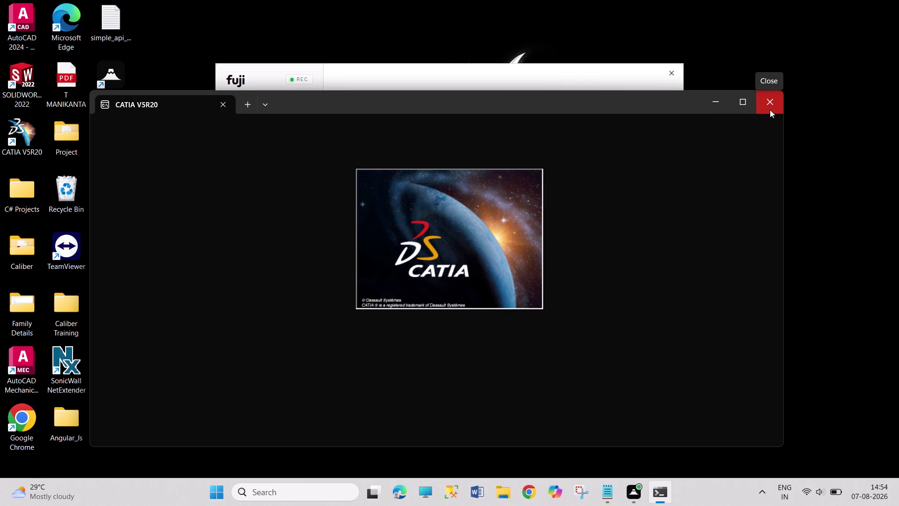
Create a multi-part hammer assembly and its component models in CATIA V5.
Wait for CATIA V5R20 to finish launching and show the empty Product1 document.
drag(823, 189, 898, 276)
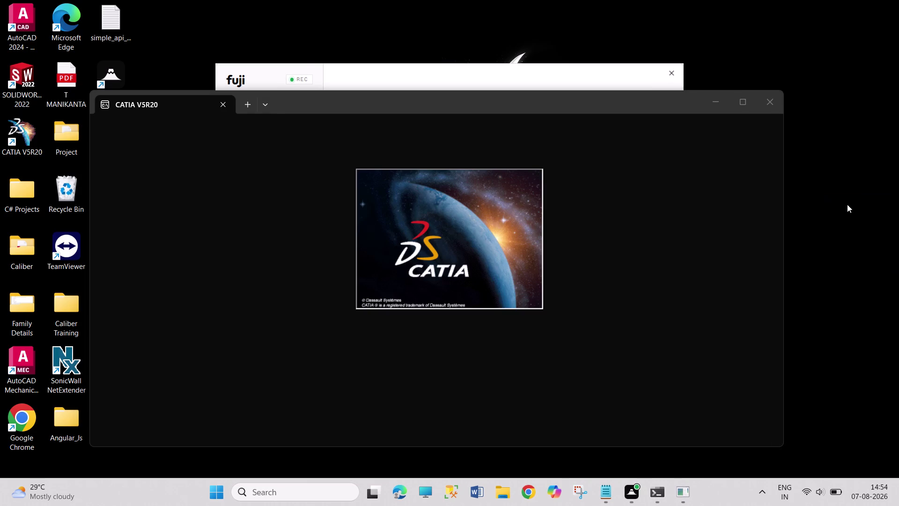
drag(845, 201, 890, 348)
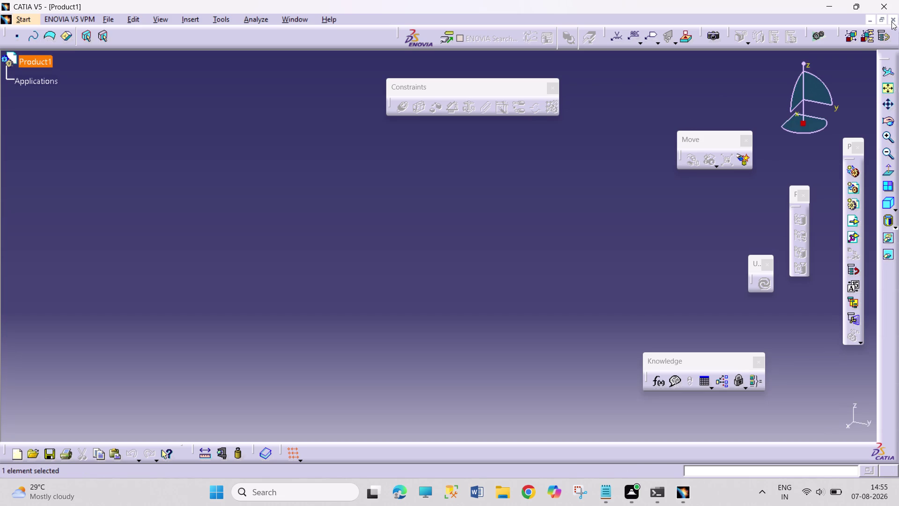
Close the empty Product1 assembly document.
drag(465, 164, 546, 245)
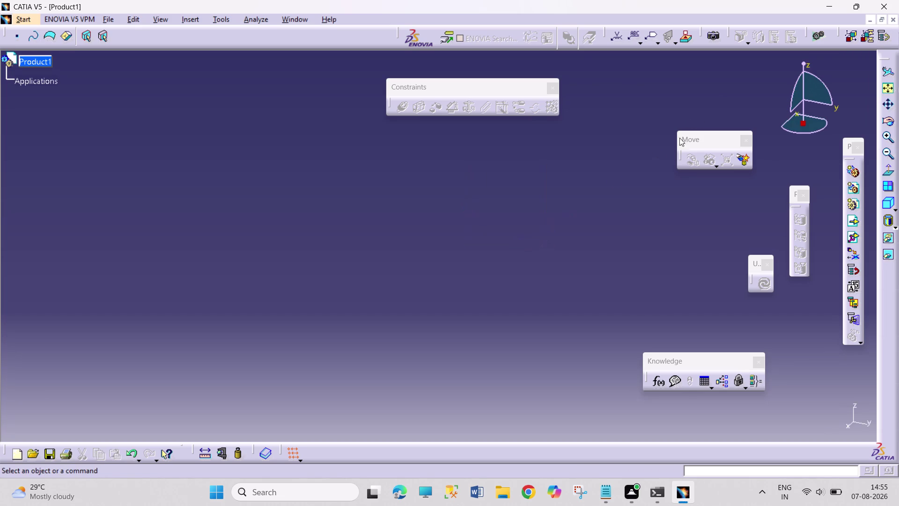
drag(454, 195, 558, 277)
drag(442, 195, 469, 280)
drag(469, 280, 527, 301)
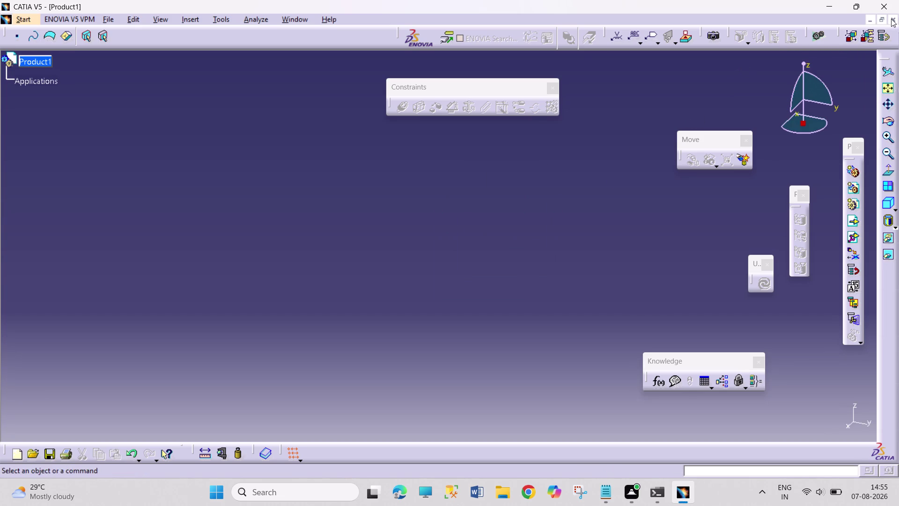
click(891, 19)
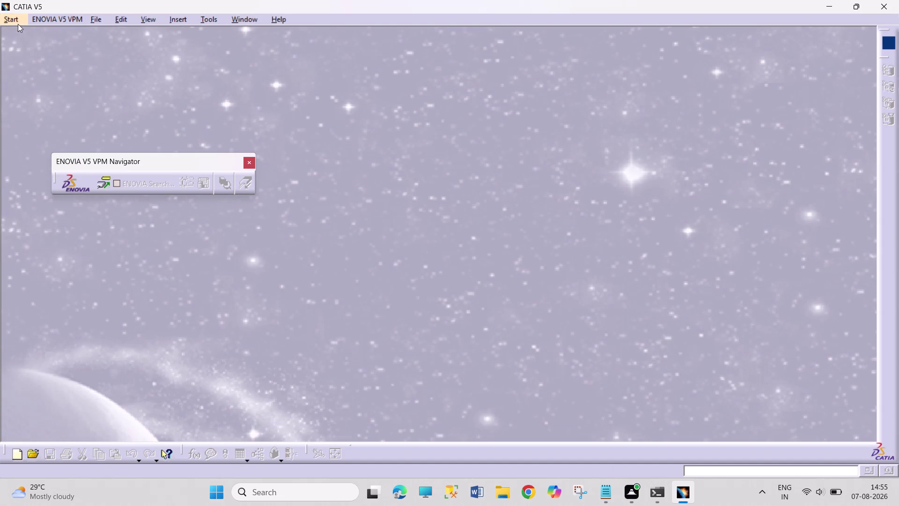
Create a new part, Part1, in the Part Design workbench.
click(22, 21)
click(35, 48)
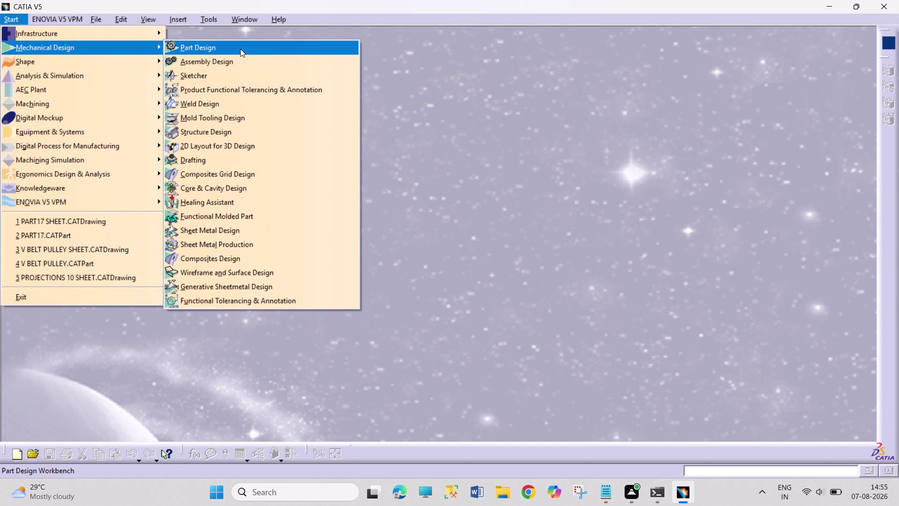
click(240, 48)
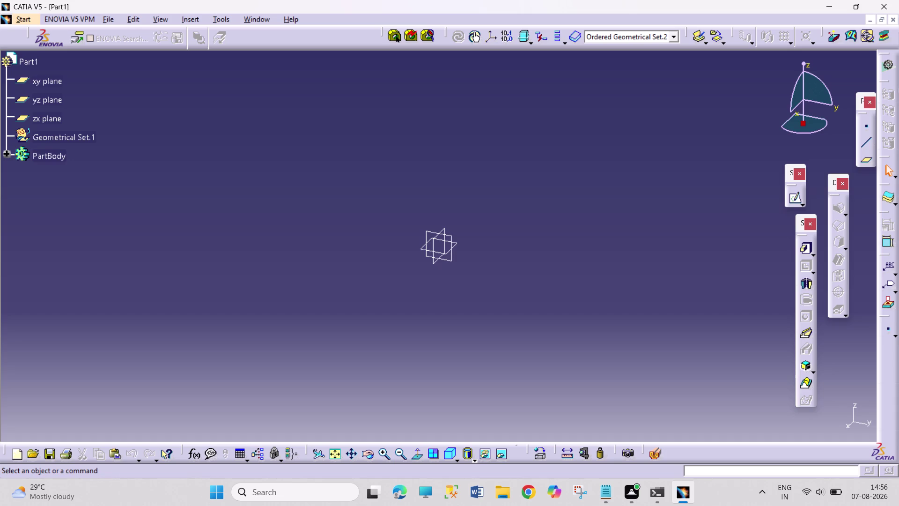
click(459, 245)
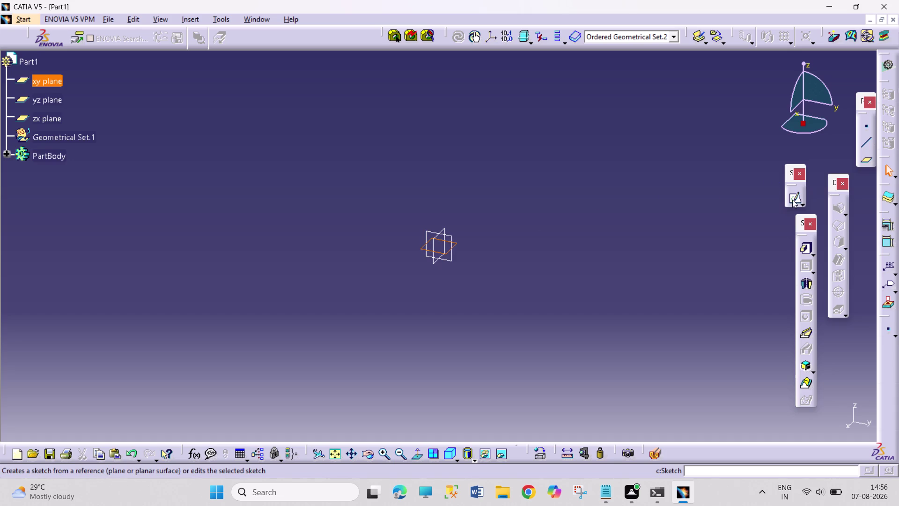
Sketch a centred rectangle on the xy plane with its centre at the origin.
click(792, 200)
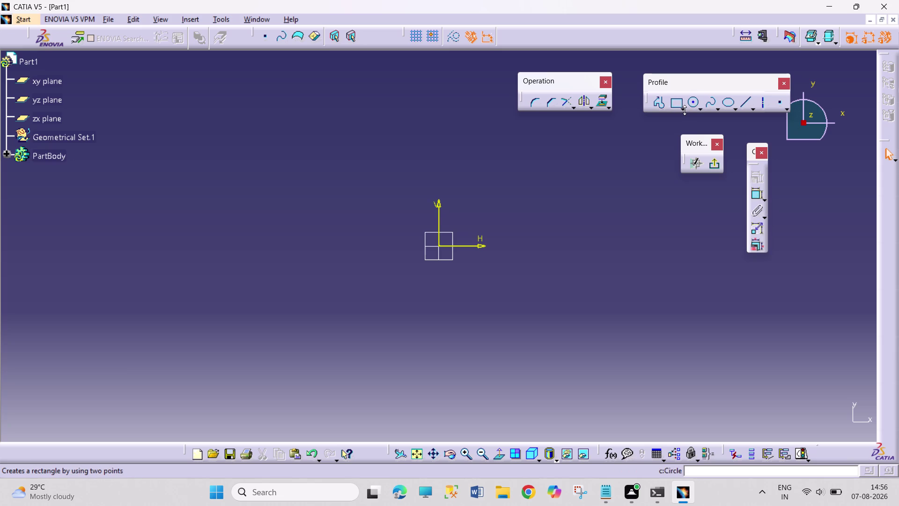
click(685, 110)
click(810, 117)
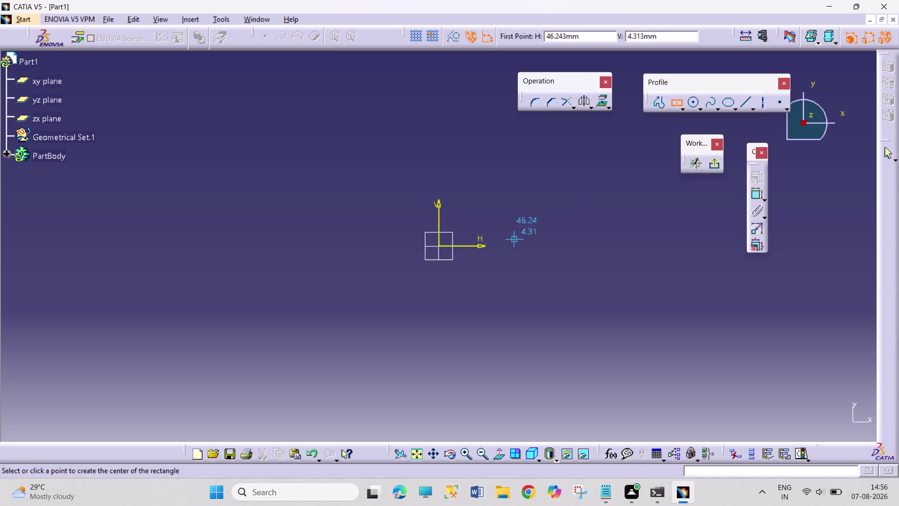
click(440, 245)
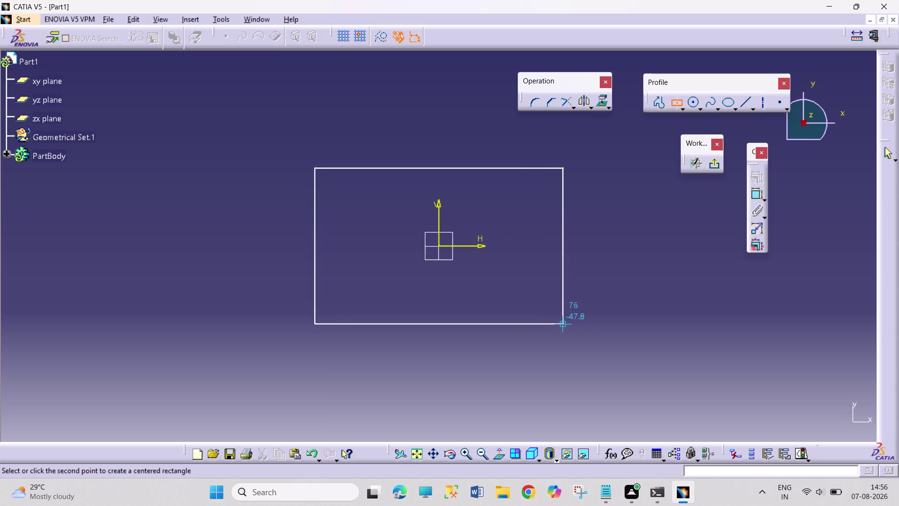
click(583, 324)
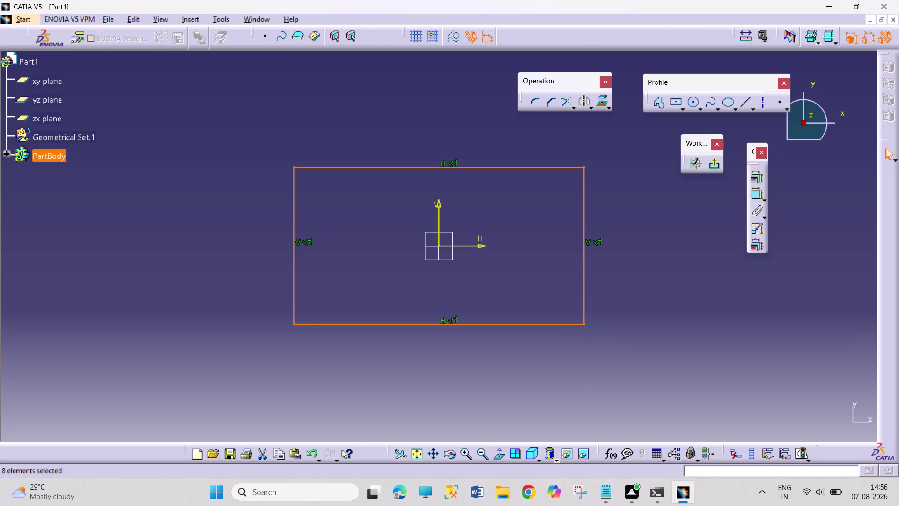
click(755, 192)
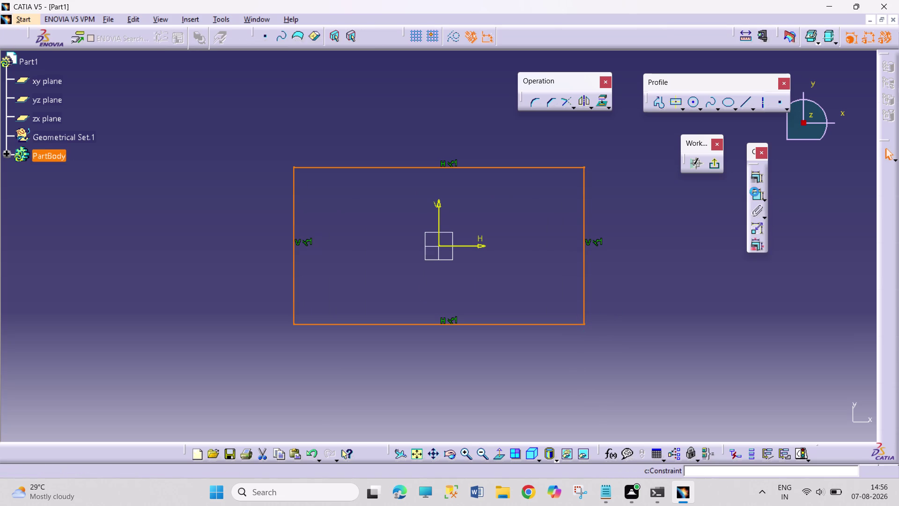
Dimension the rectangle's top edge to 80 mm.
click(469, 166)
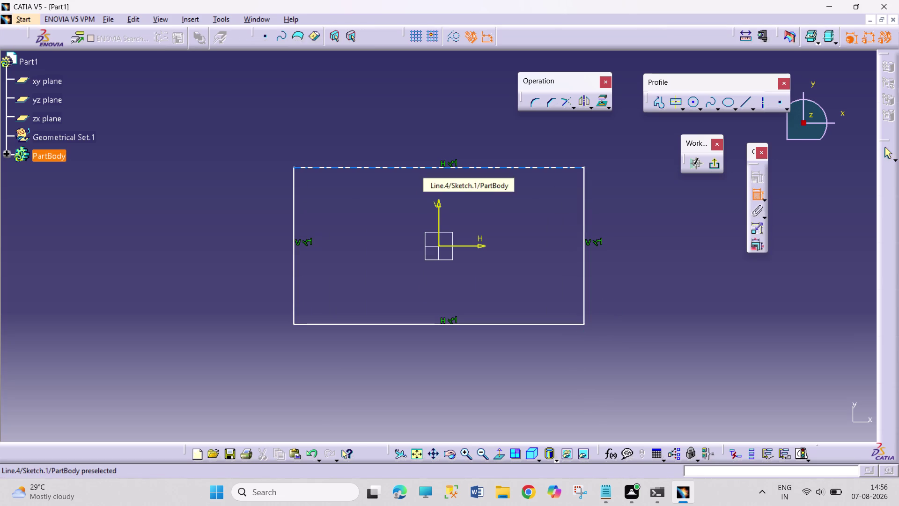
click(459, 141)
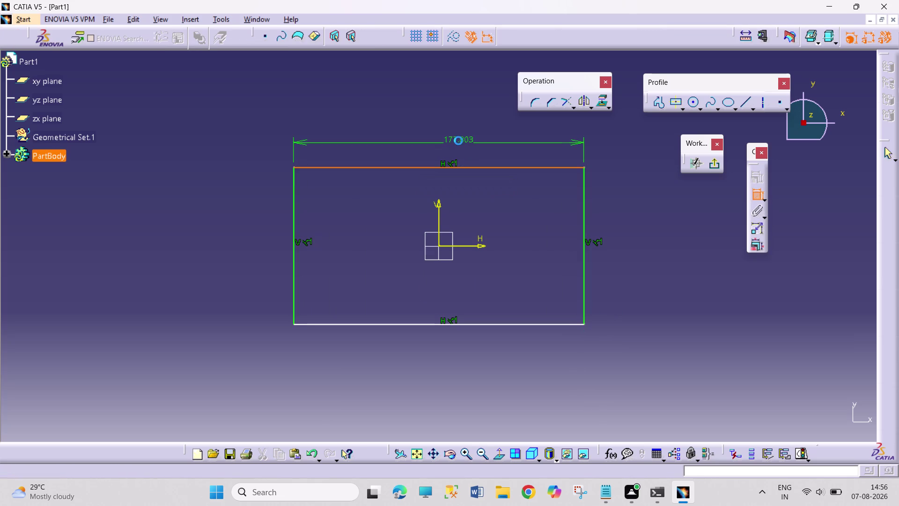
double_click(458, 141)
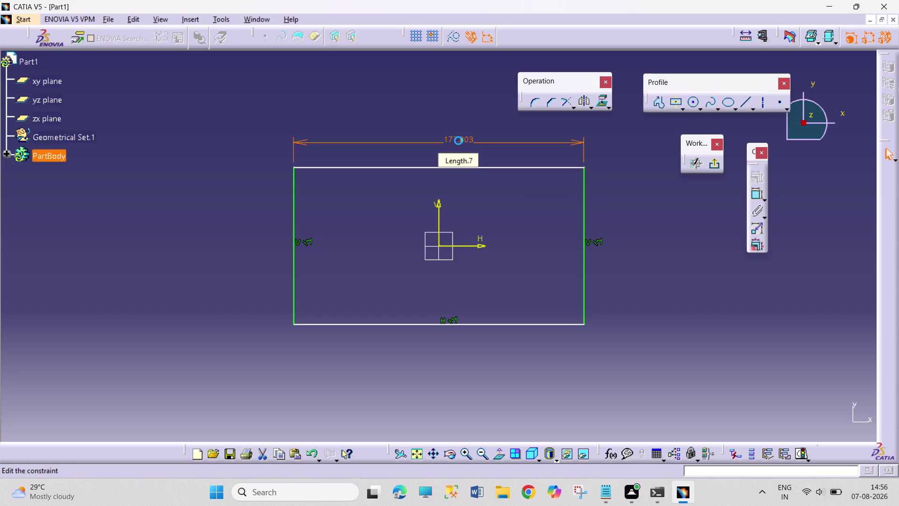
text(80)
key(Return)
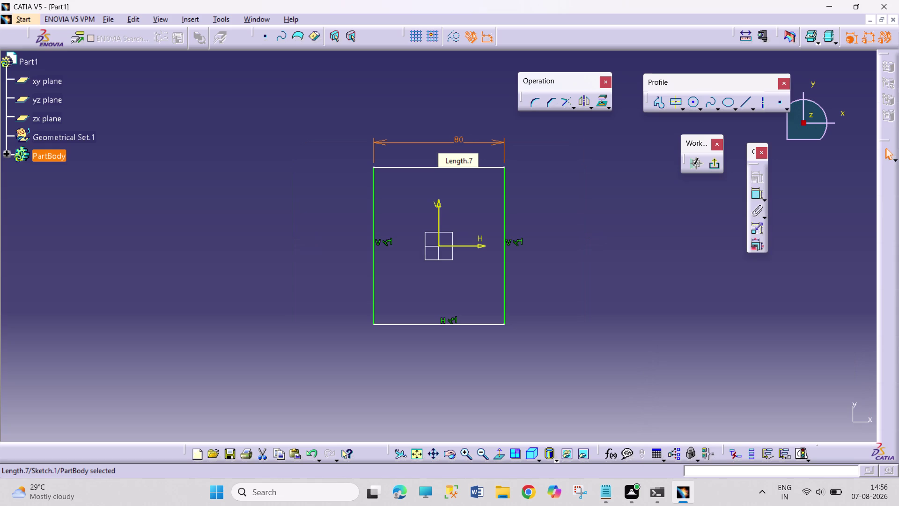
Dimension the rectangle's side edge to 80 mm height.
click(756, 193)
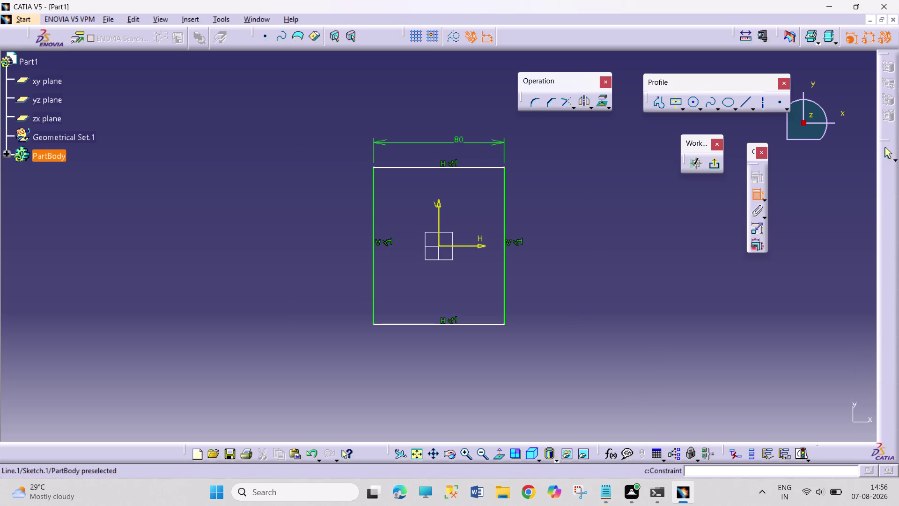
click(506, 263)
click(560, 263)
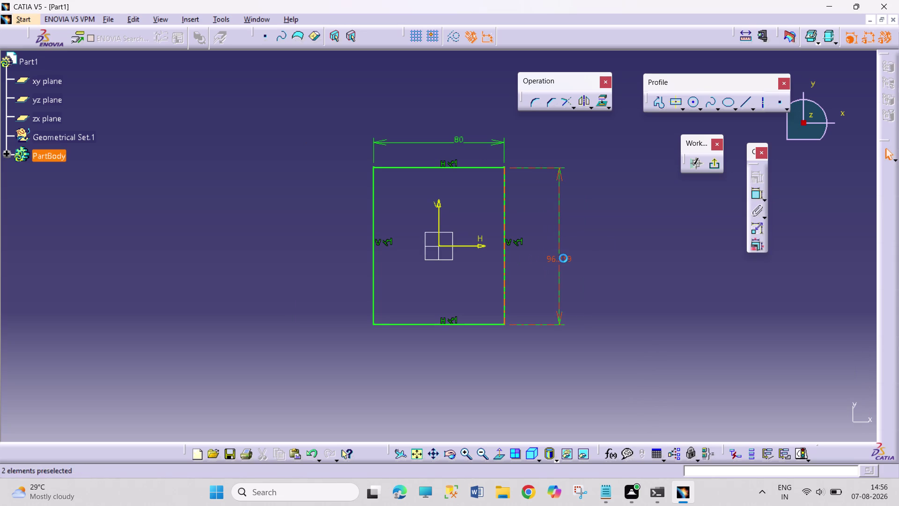
double_click(564, 258)
text(80)
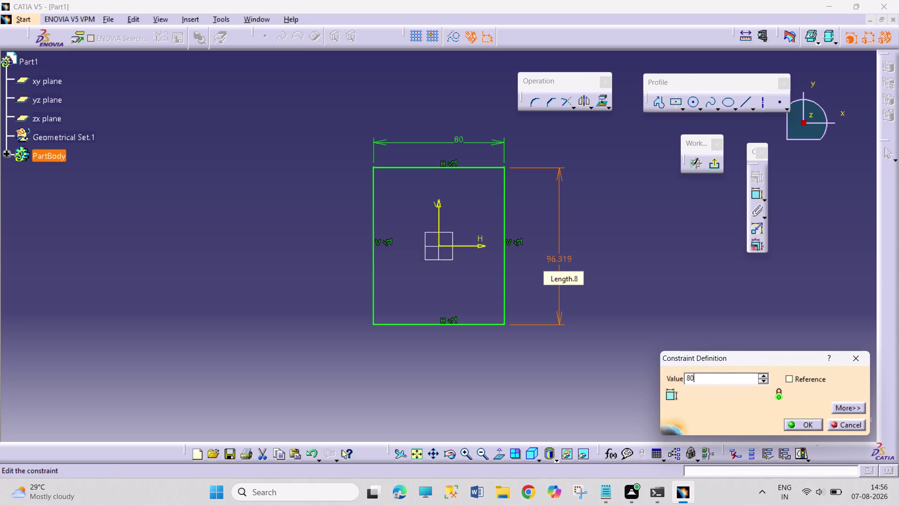
key(Return)
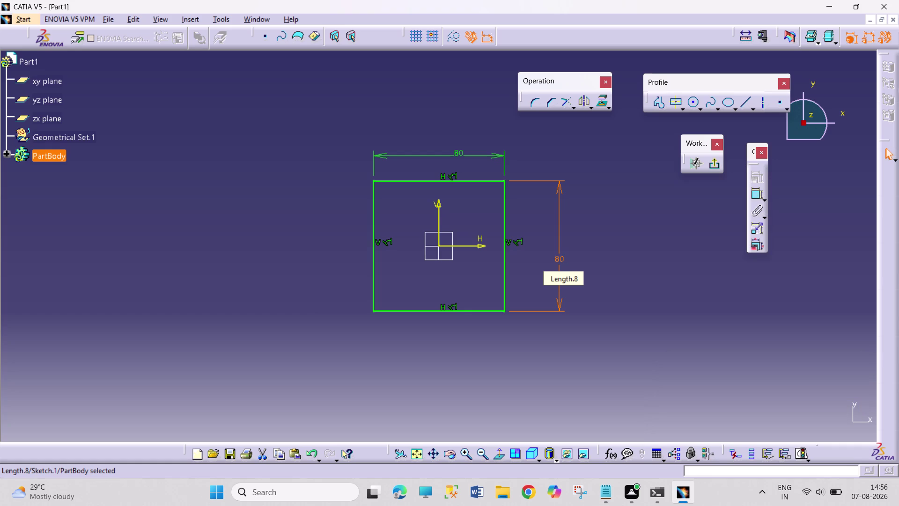
click(616, 321)
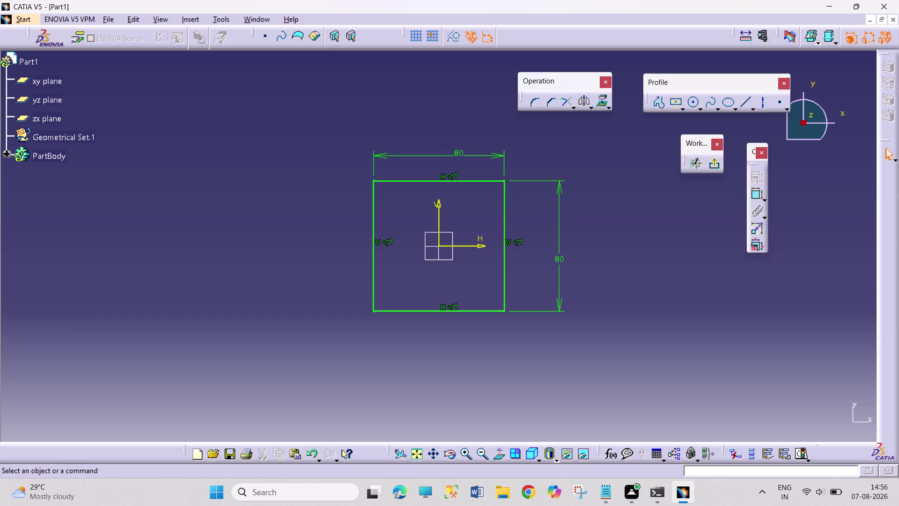
Move the sketch Operation toolbar next to the square sketch.
drag(594, 156, 601, 196)
drag(602, 196, 845, 372)
drag(613, 109, 743, 243)
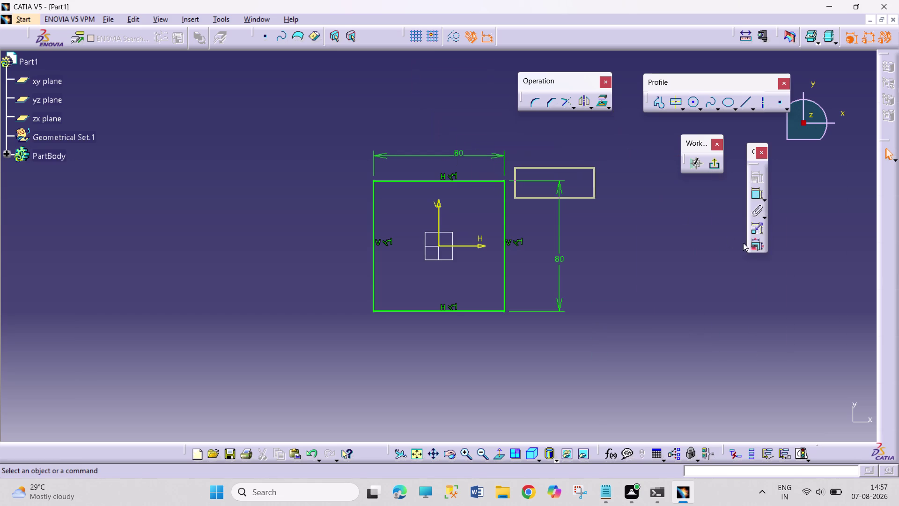
drag(743, 242, 467, 101)
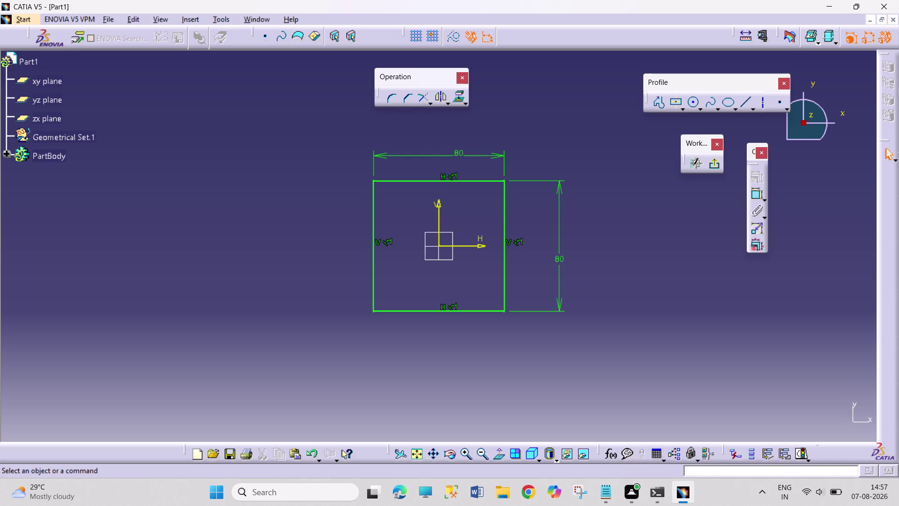
drag(375, 97, 635, 105)
drag(637, 105, 580, 104)
drag(568, 104, 543, 102)
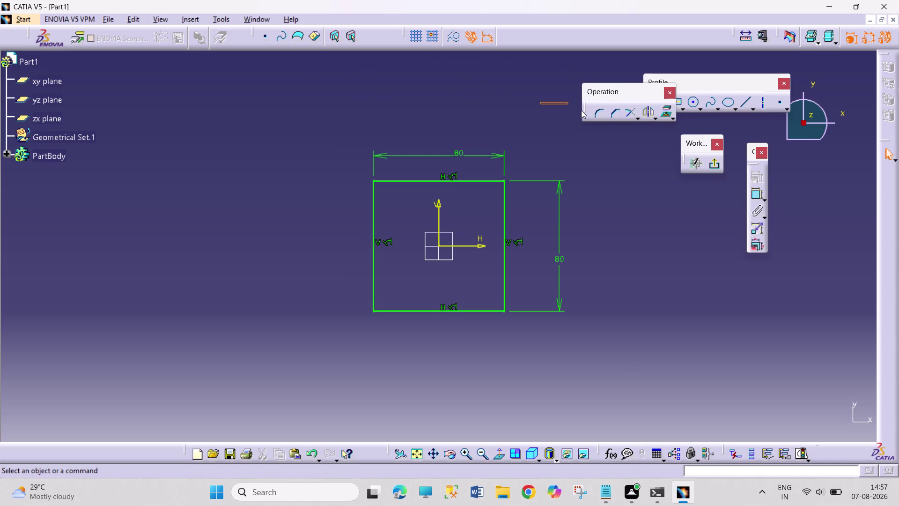
drag(581, 110, 530, 110)
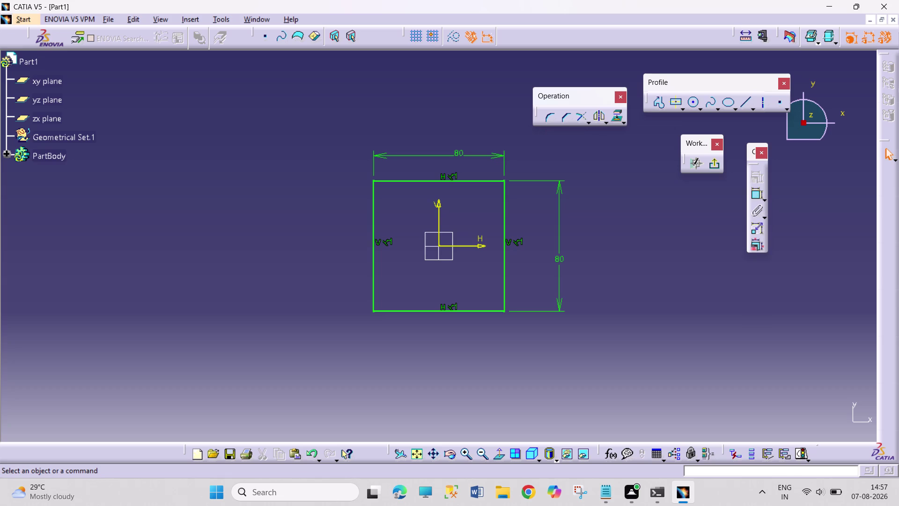
click(549, 114)
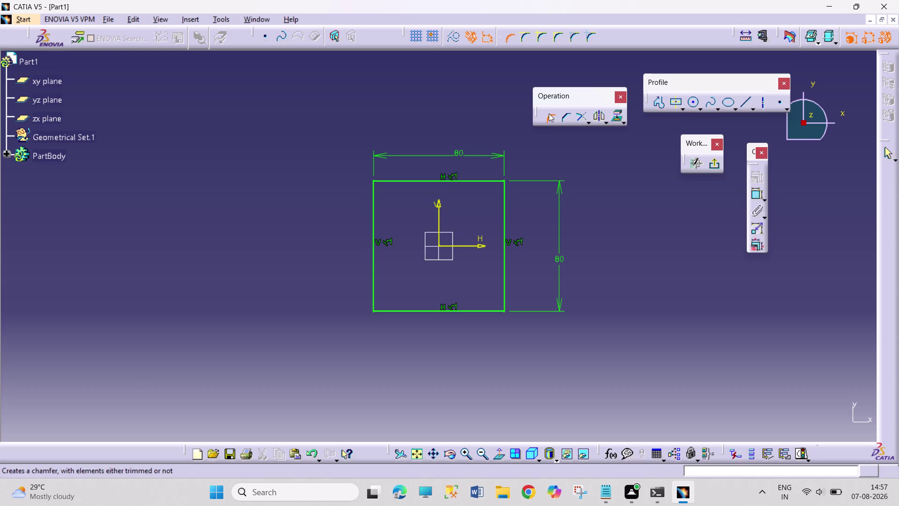
Round the square's top-left corner between its top and left edges, accepting the distance-conversion prompt.
drag(328, 164, 546, 334)
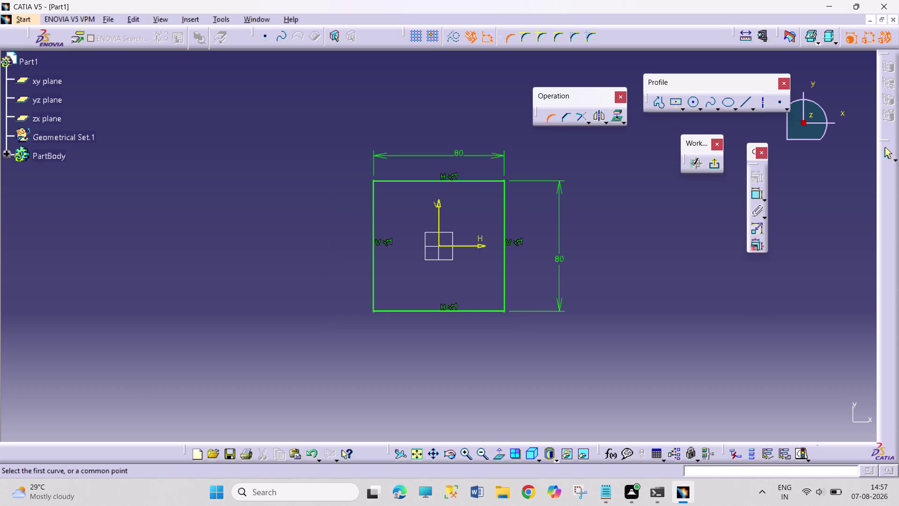
drag(546, 335, 547, 336)
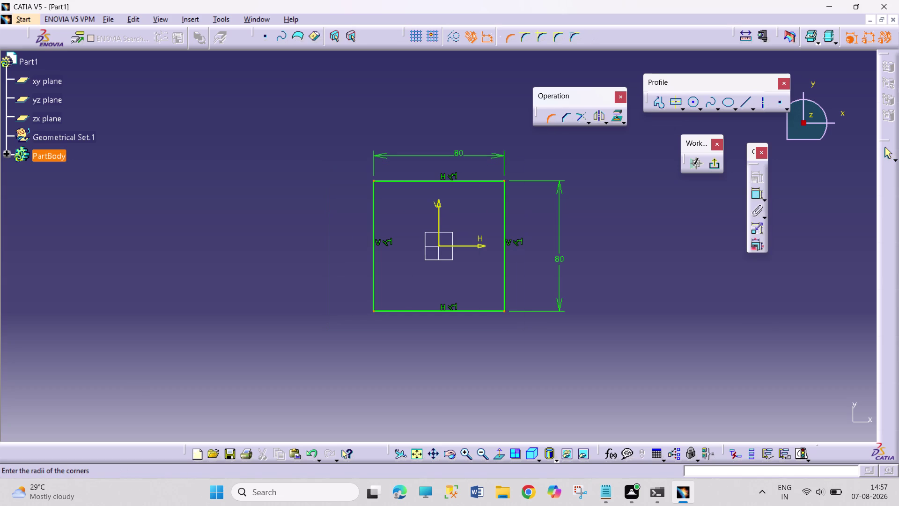
click(373, 204)
click(383, 185)
click(543, 119)
click(548, 119)
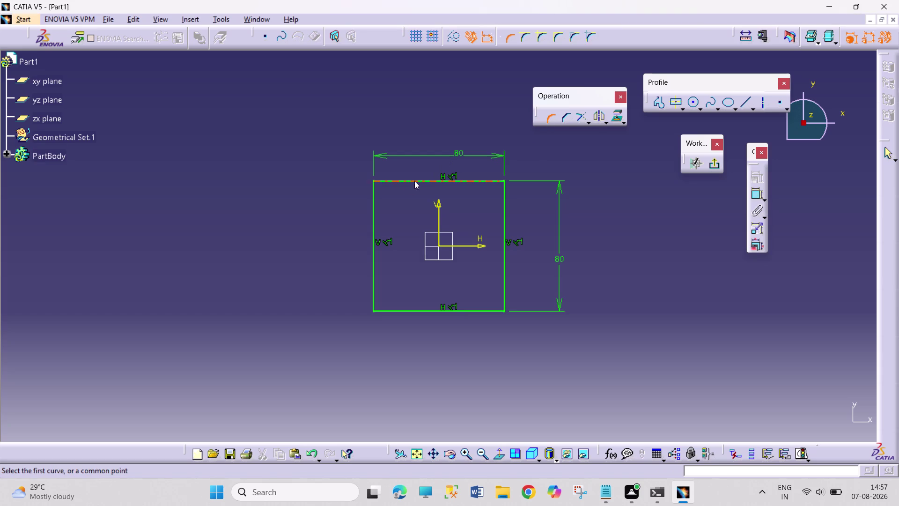
click(375, 200)
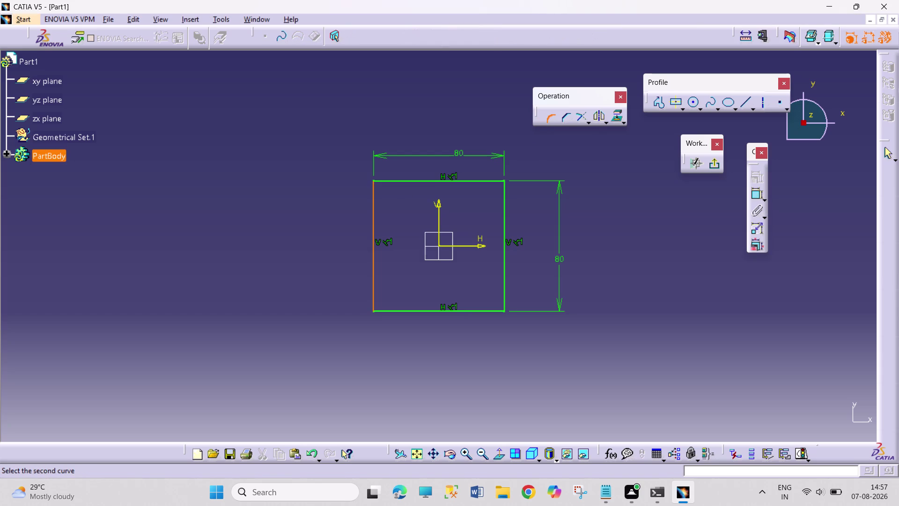
click(389, 180)
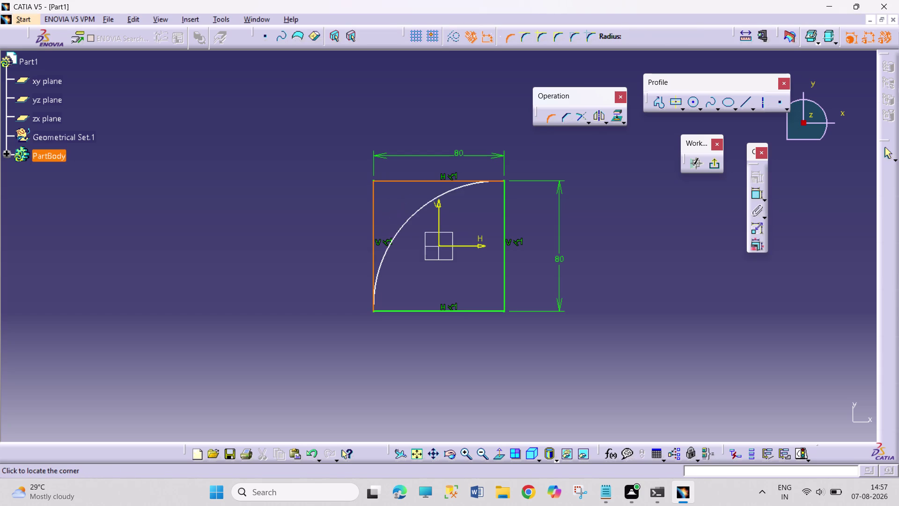
click(404, 186)
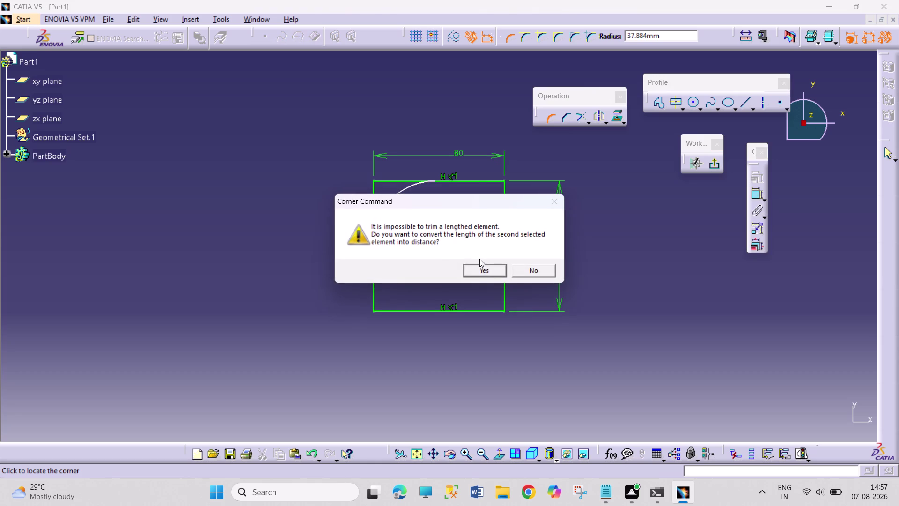
click(486, 273)
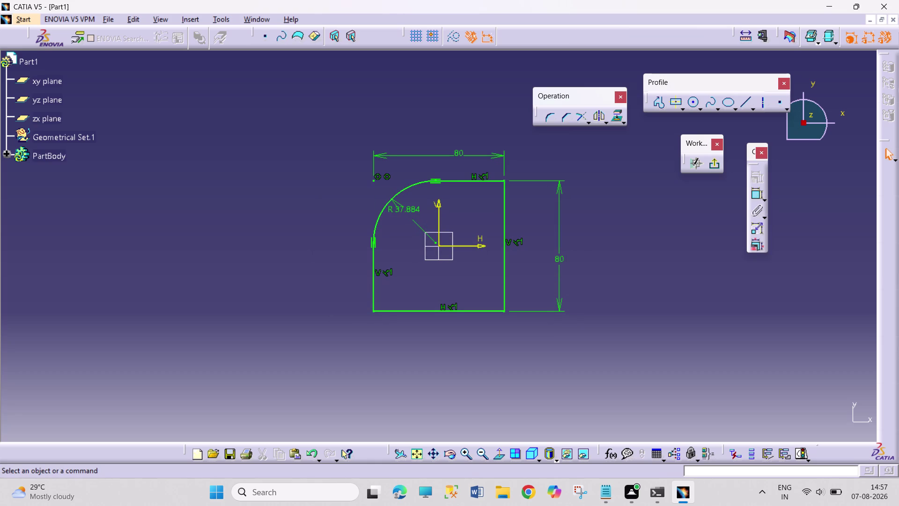
double_click(414, 211)
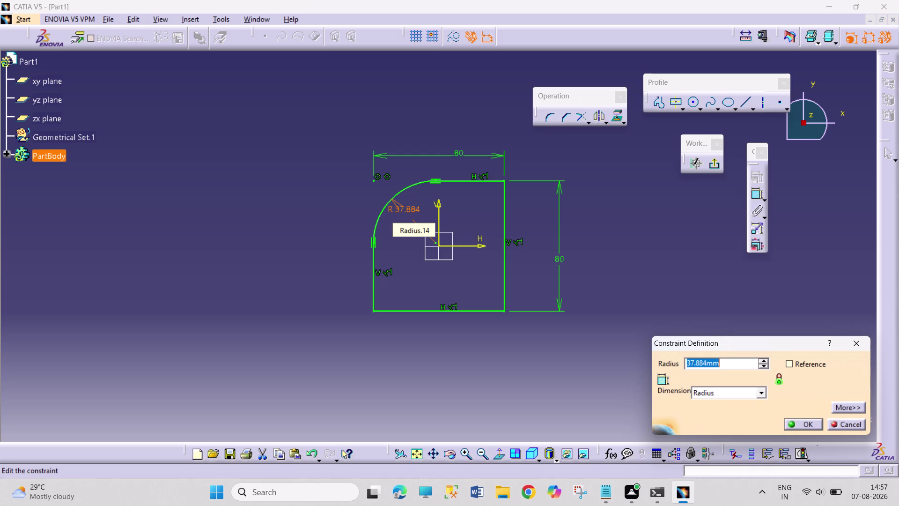
Set the top-left corner radius to 10 mm and both square sides to 100 mm.
text(10)
key(Return)
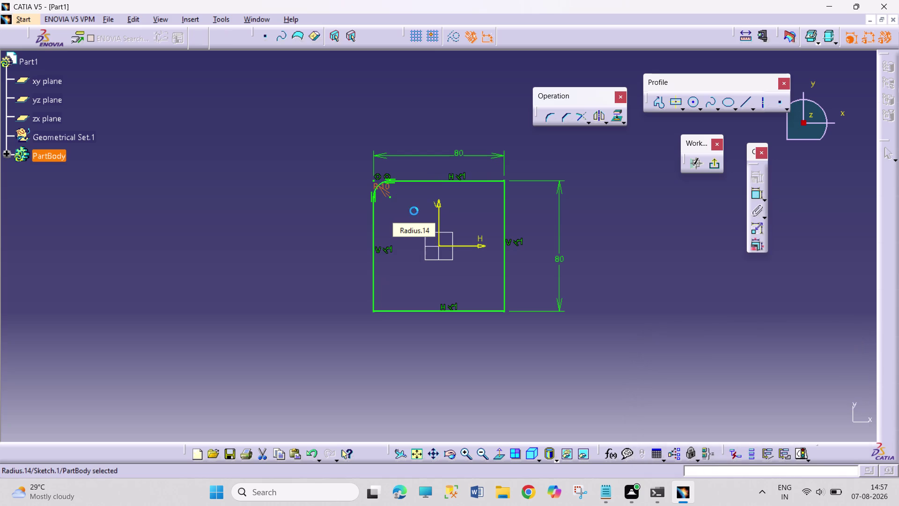
double_click(458, 154)
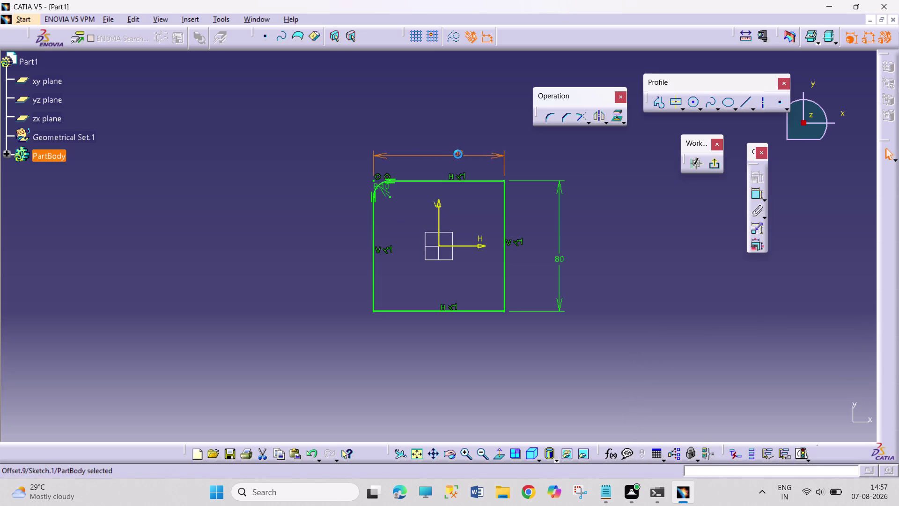
text(100)
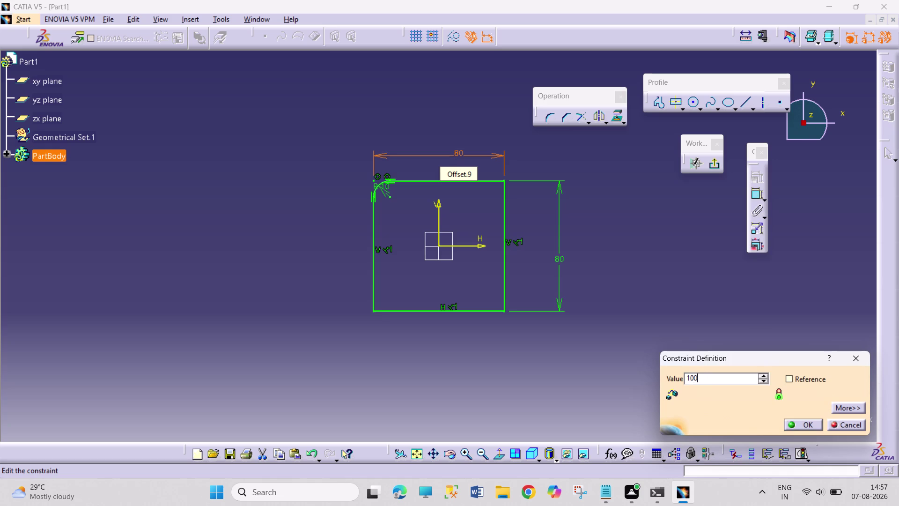
key(Return)
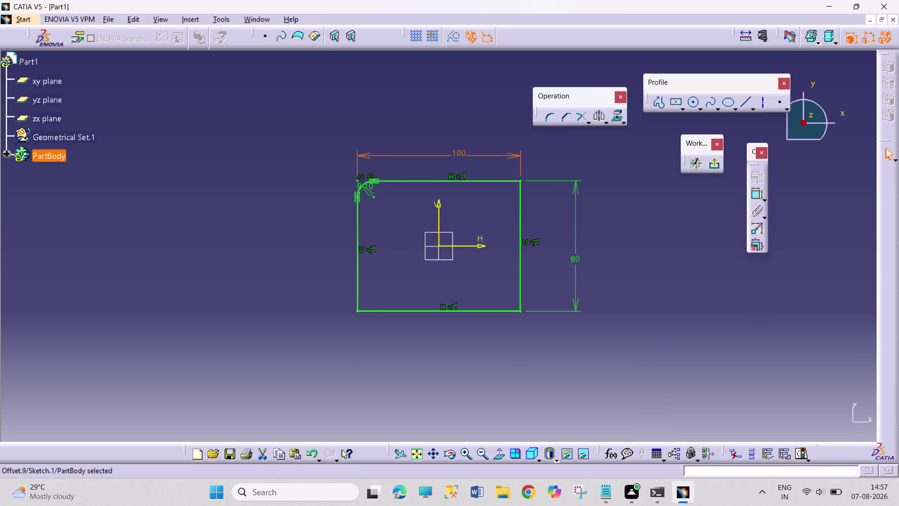
double_click(576, 258)
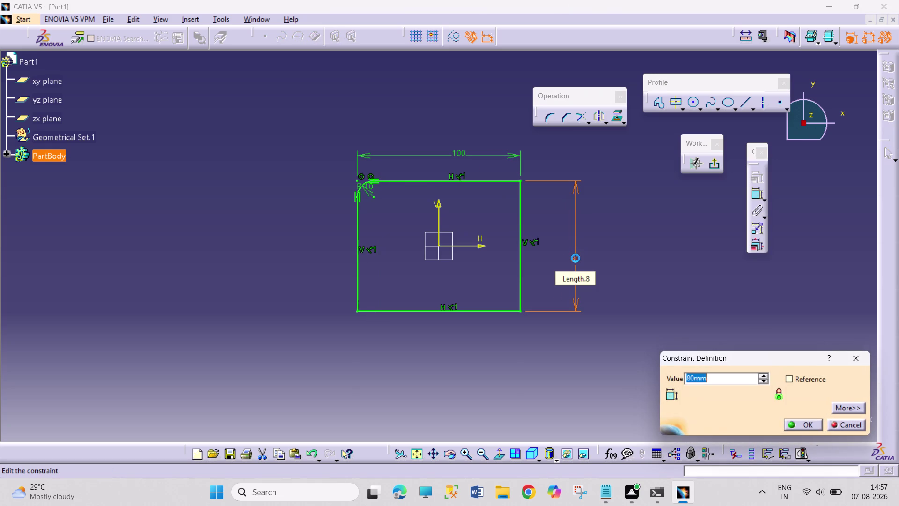
text(100)
key(Return)
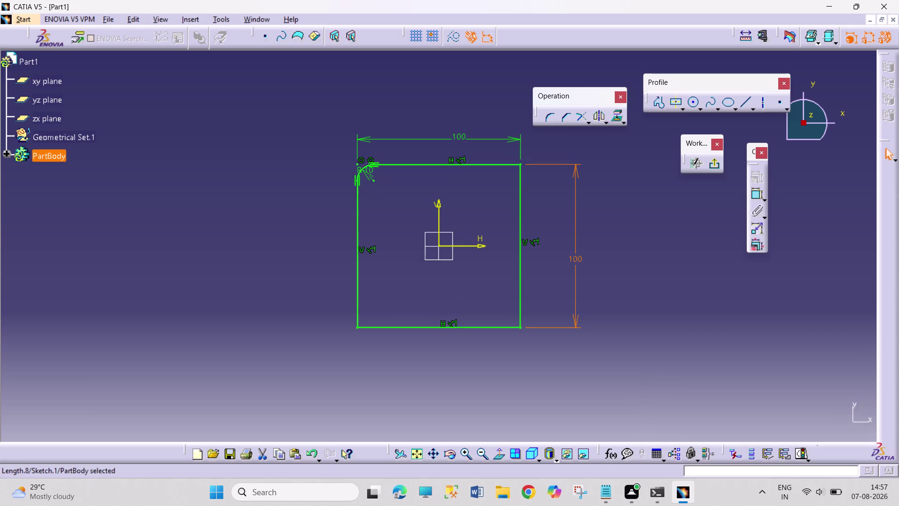
click(551, 116)
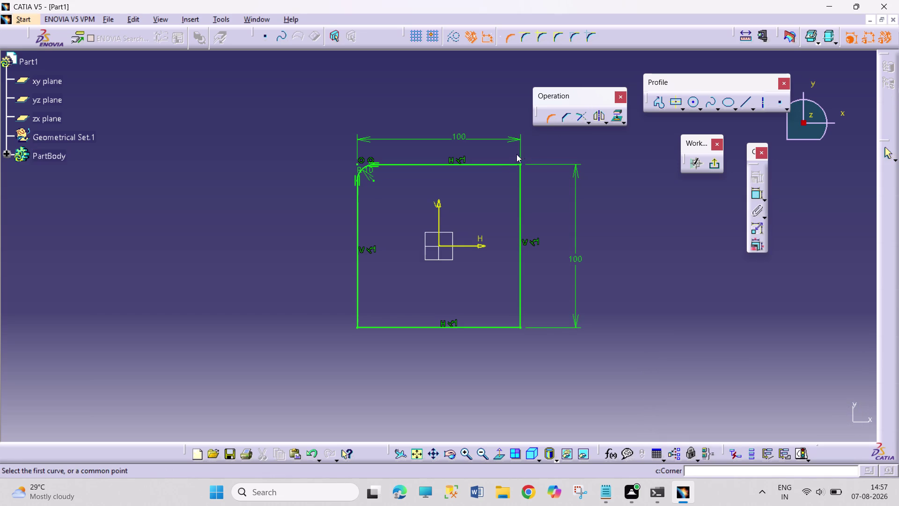
Round the top-right corner with a 10 mm radius.
click(501, 164)
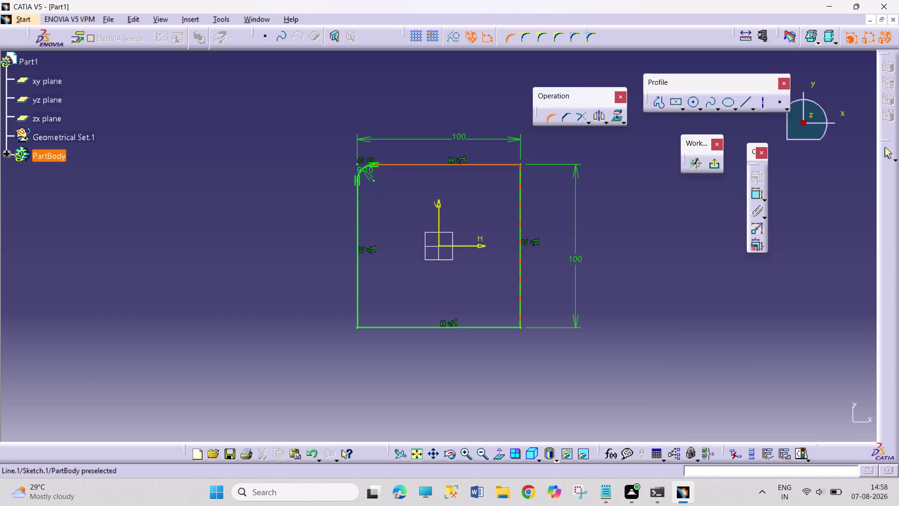
click(519, 180)
click(517, 177)
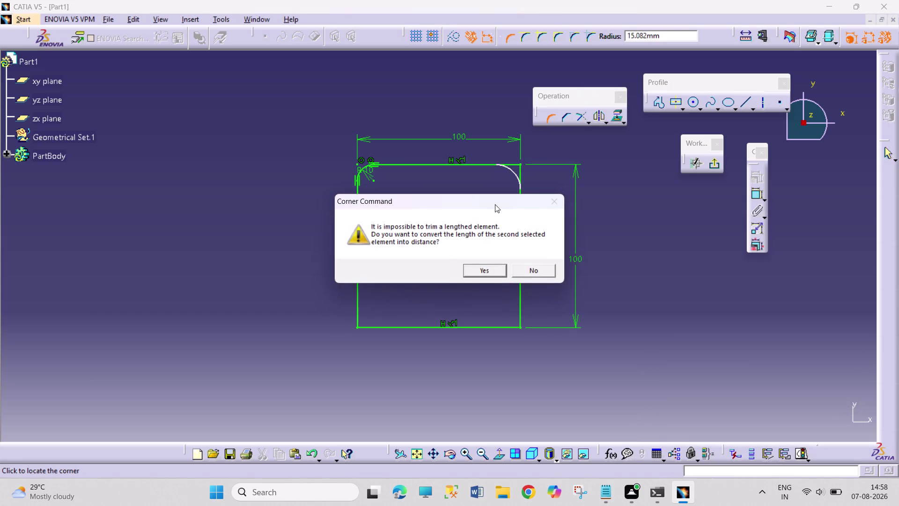
click(476, 269)
double_click(500, 175)
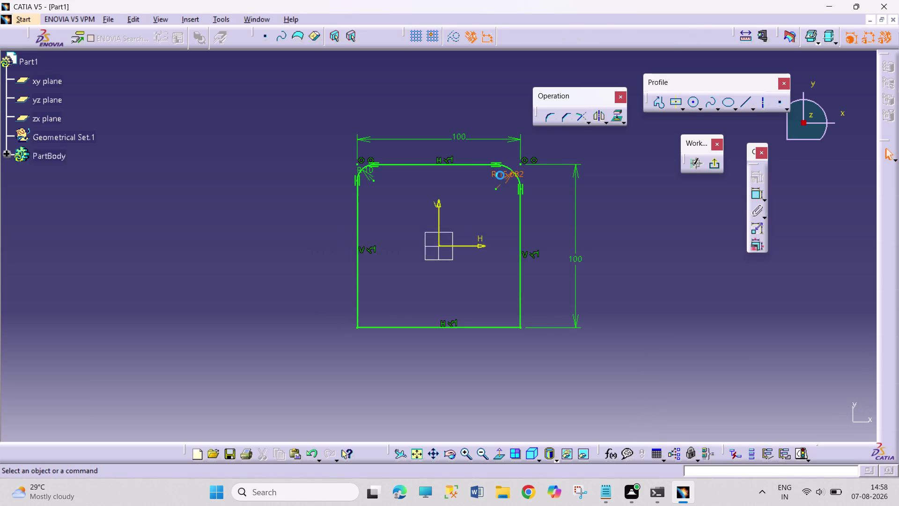
text(10)
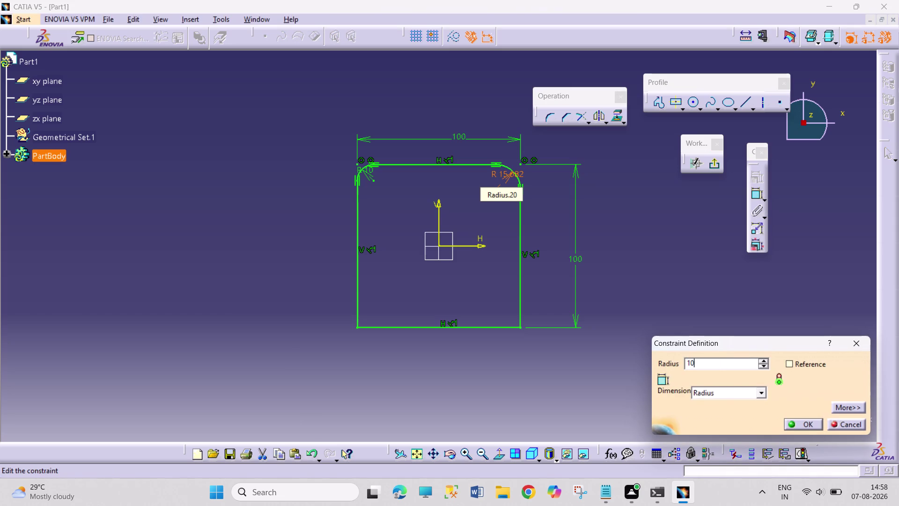
key(Return)
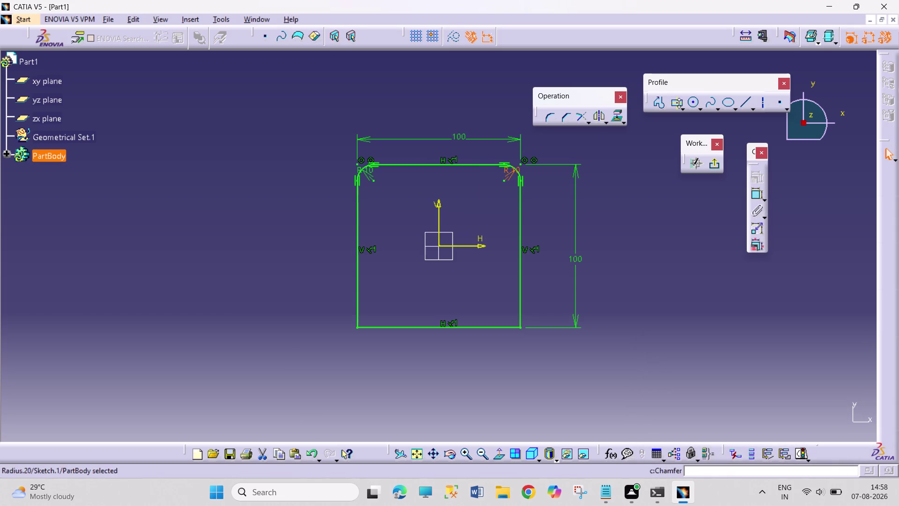
Round the bottom-left corner with a 10 mm radius and move its R10 label aside.
click(551, 120)
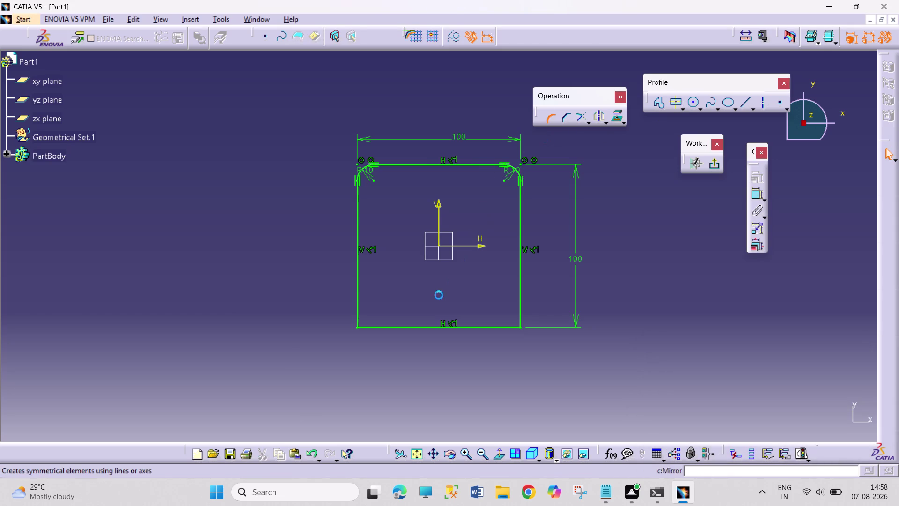
click(357, 315)
click(374, 327)
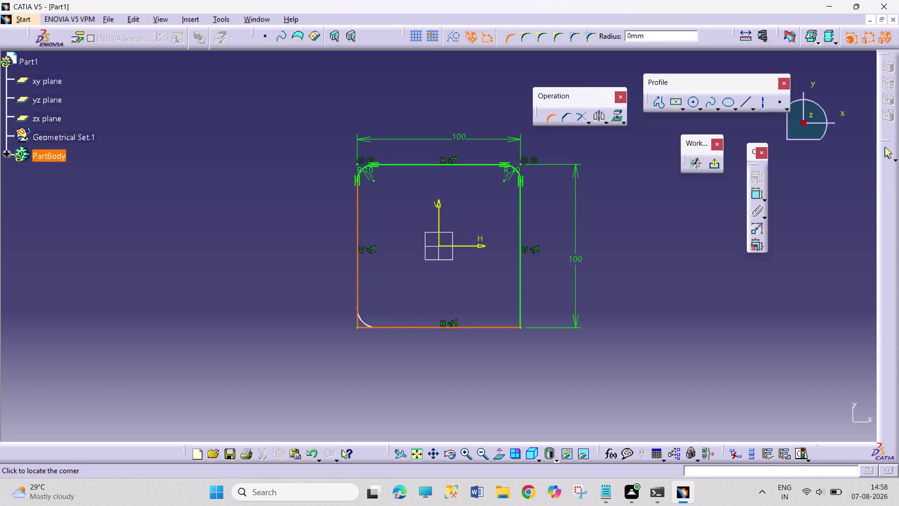
click(366, 315)
double_click(384, 309)
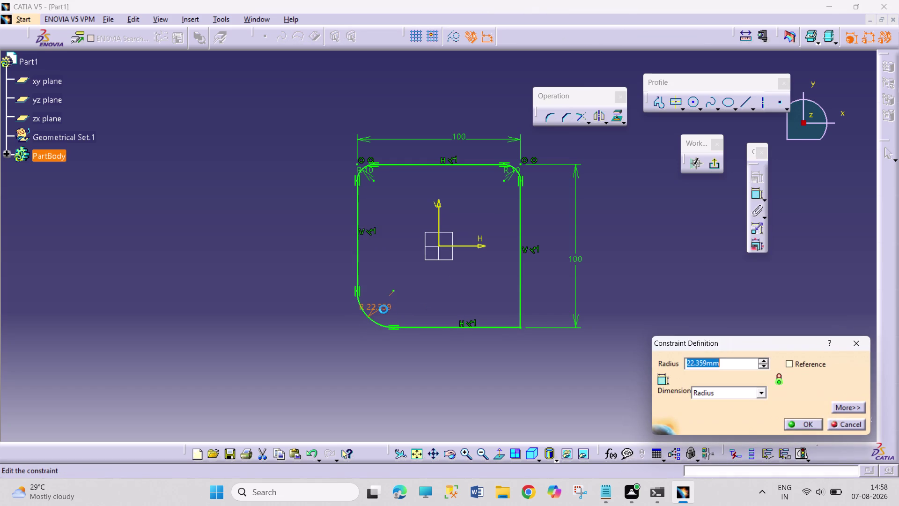
text(10)
key(Return)
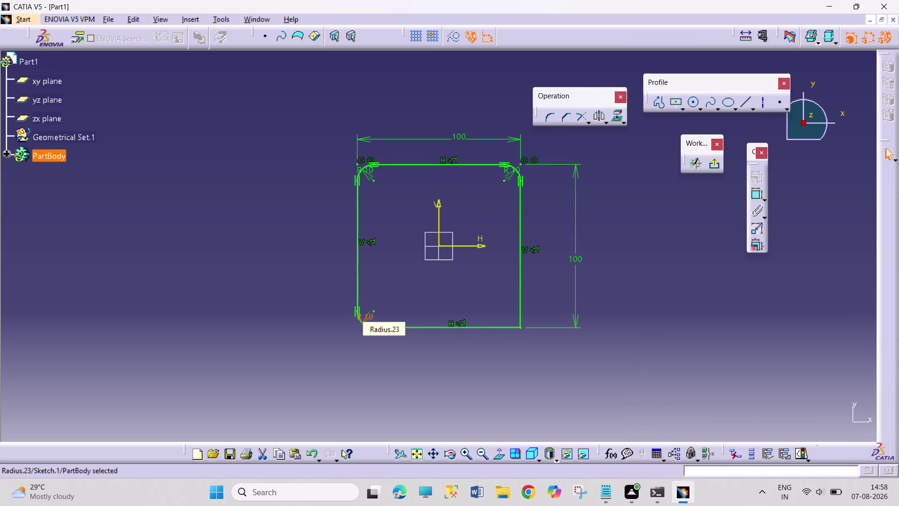
drag(367, 315, 387, 293)
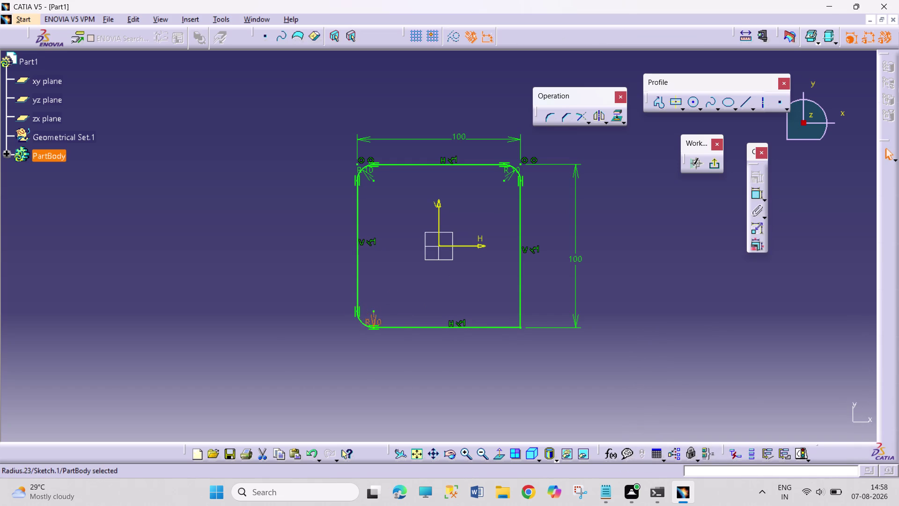
drag(386, 294, 369, 245)
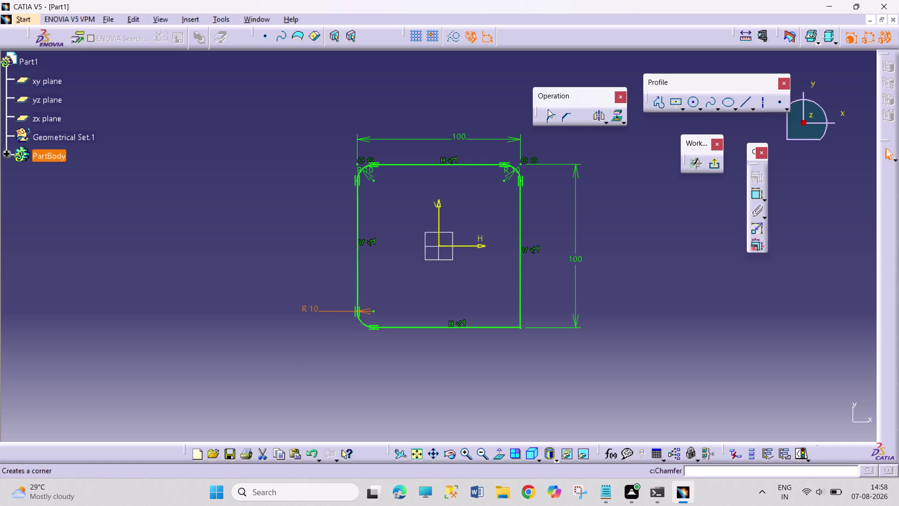
Round the bottom-right corner with a 10 mm radius and exit the sketch.
click(547, 112)
drag(507, 329, 509, 324)
click(519, 313)
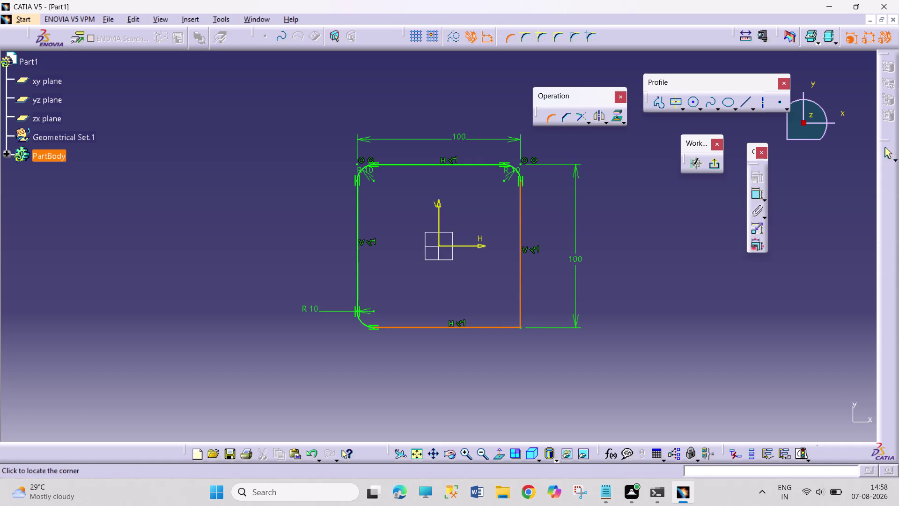
click(512, 314)
double_click(506, 309)
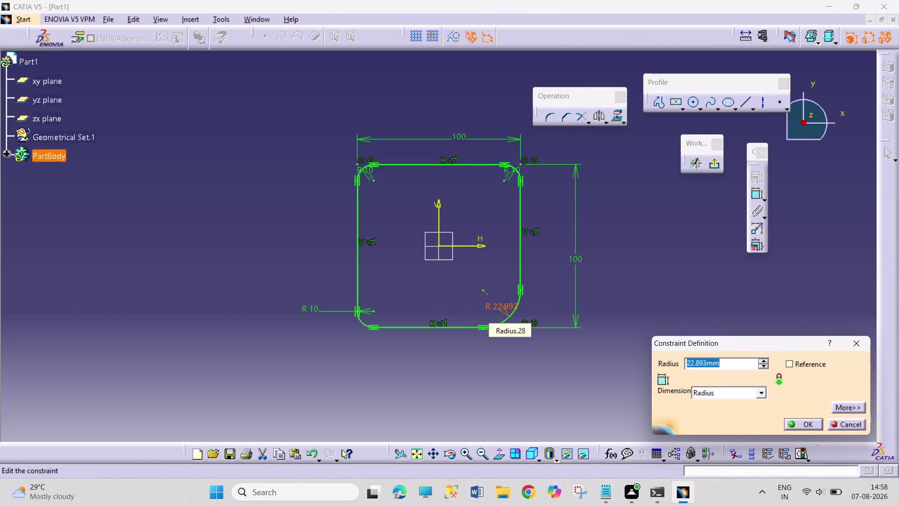
text(10)
key(Return)
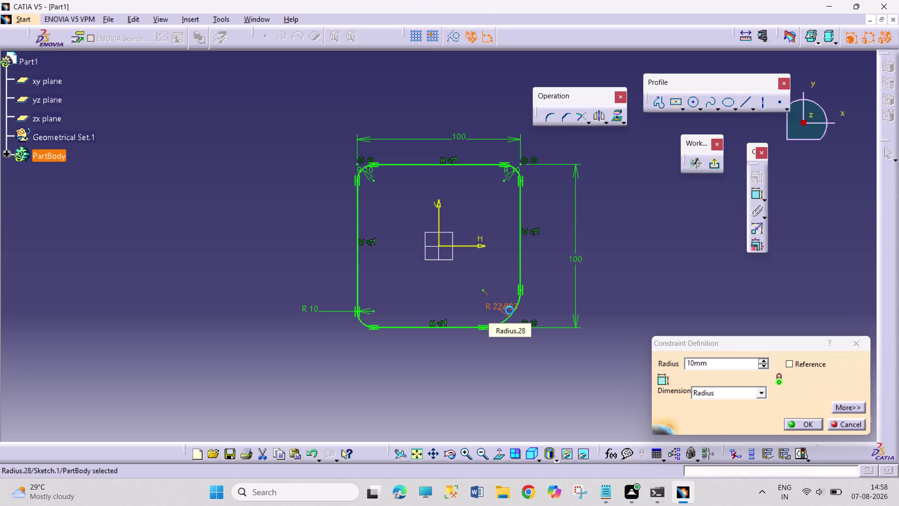
click(666, 310)
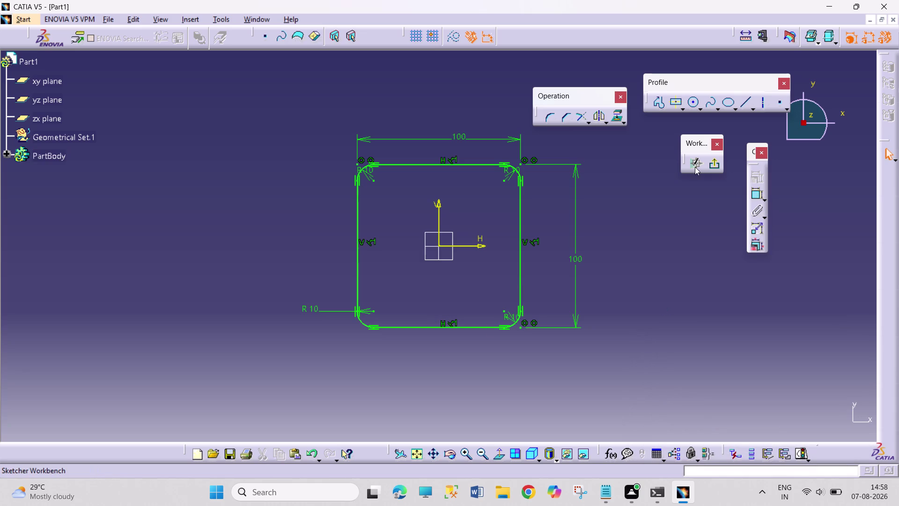
click(713, 169)
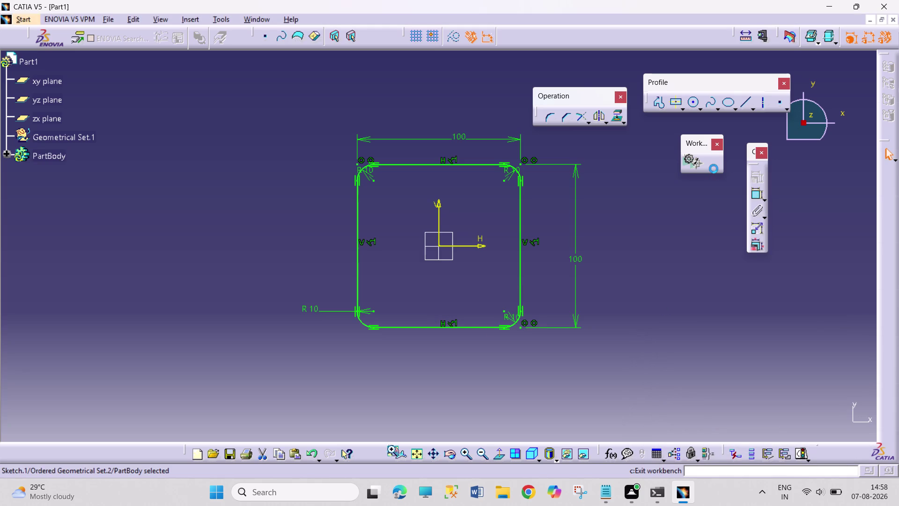
Pad the rounded-square sketch to a 12 mm thick solid.
click(804, 251)
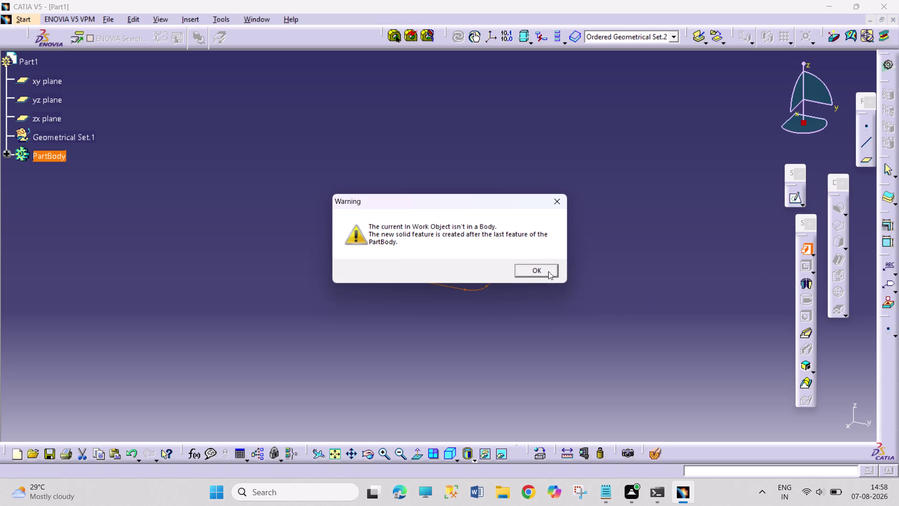
click(548, 271)
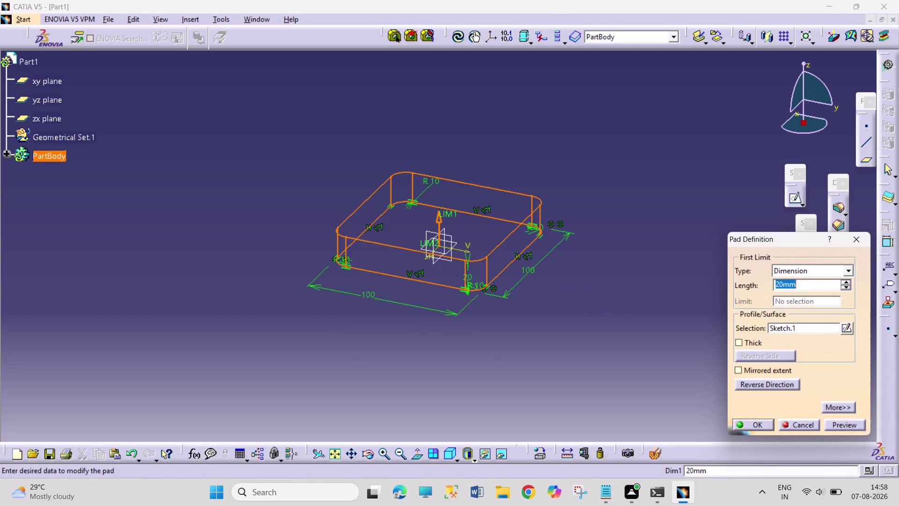
text(12)
key(Return)
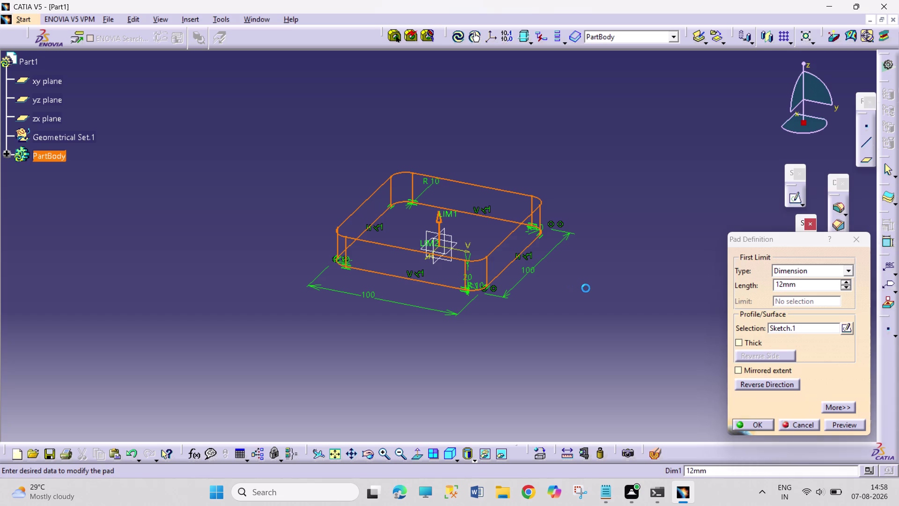
click(586, 289)
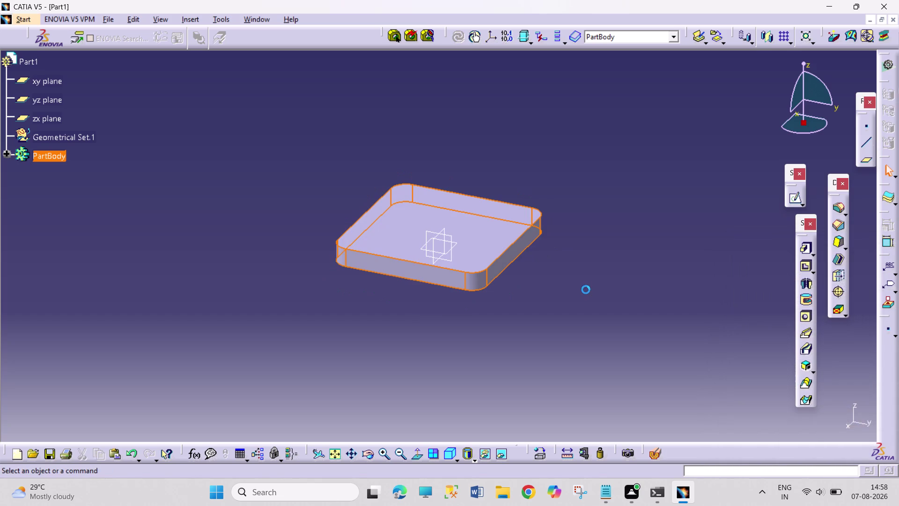
key(ctrl+s)
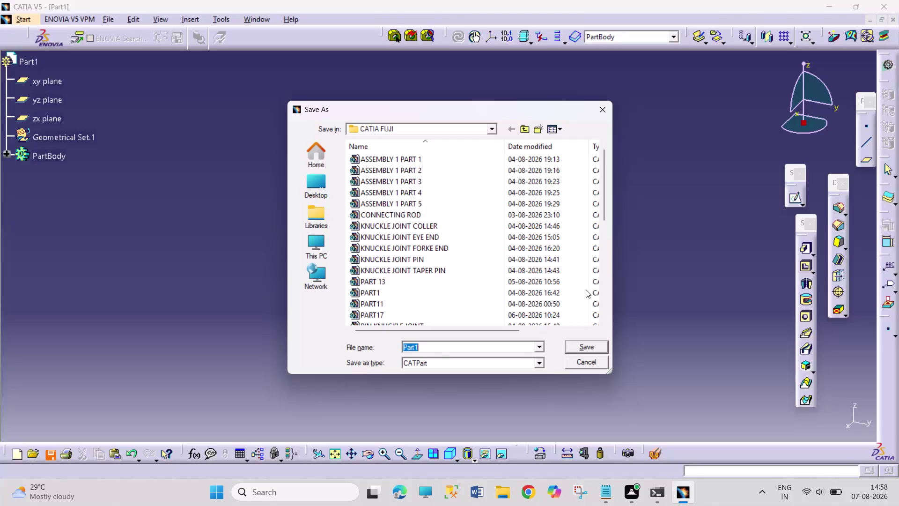
Type 'HAMMER ASSEMBLY' as the file name, then delete the leading HAMMER.
key(h)
text(AM)
text(MER)
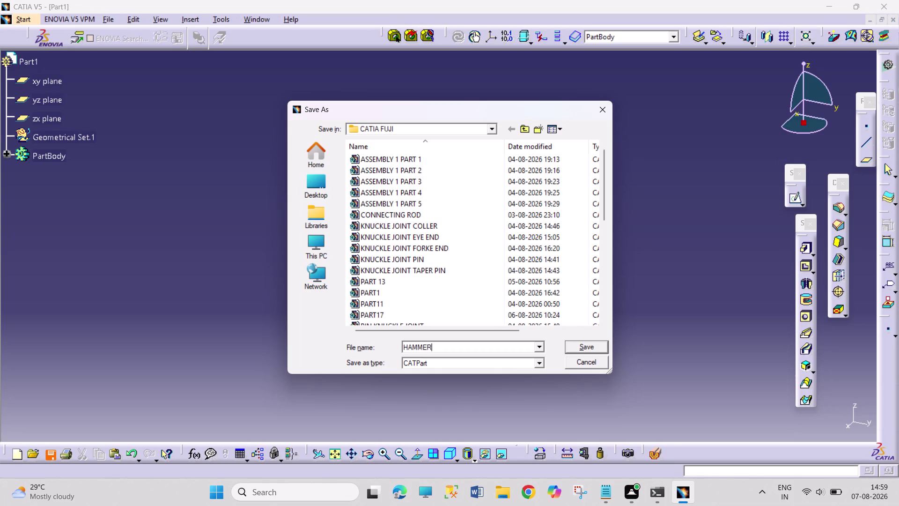
key(space)
text(ASS)
text(E)
text(MB)
text(L)
text(Y)
key(Left)
key(Left)
key(Left)
key(Left)
key(Left)
key(Left)
key(Left)
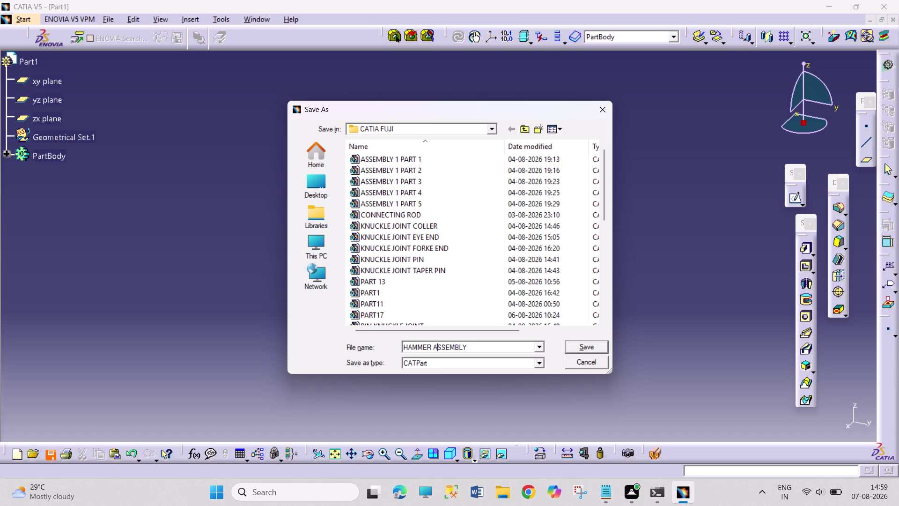
key(Left)
key(ctrl+BackSpace)
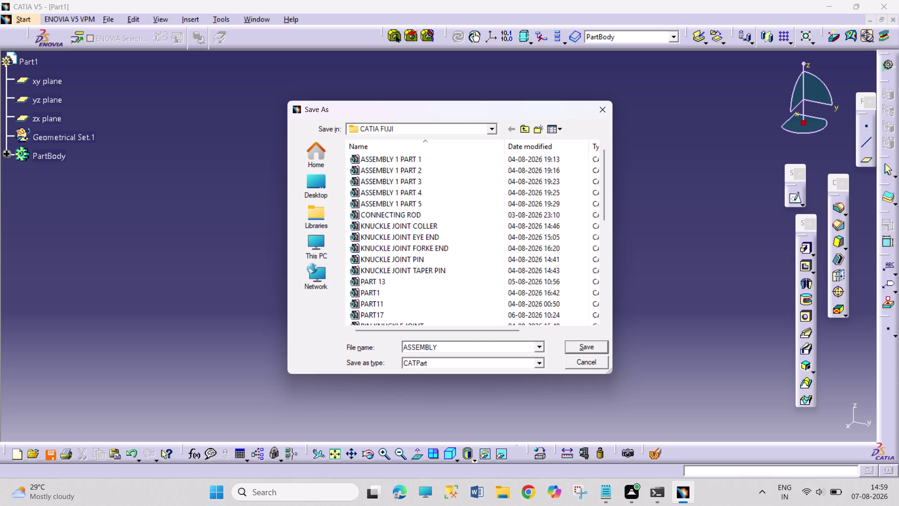
Complete the file name as 'ASSEMBLY HAMMER 1' and save the part.
key(ctrl+Right)
key(space)
key(h)
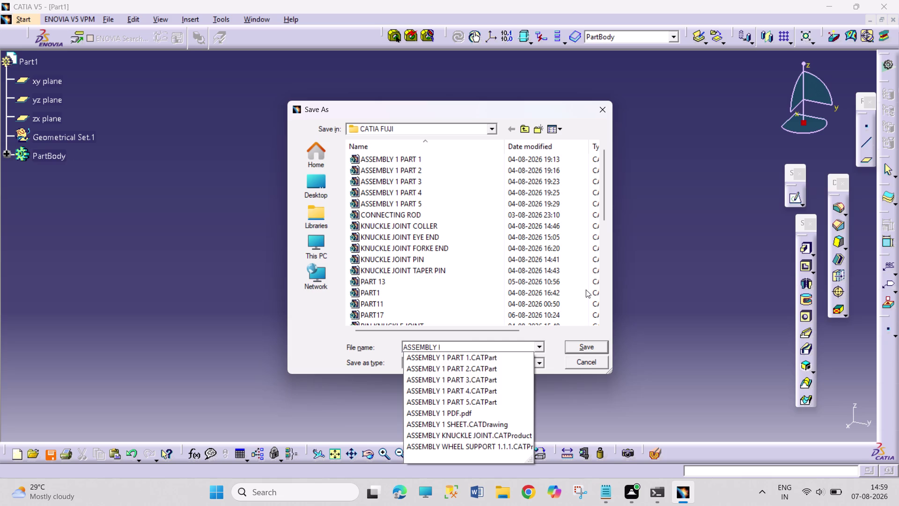
text(AMMER)
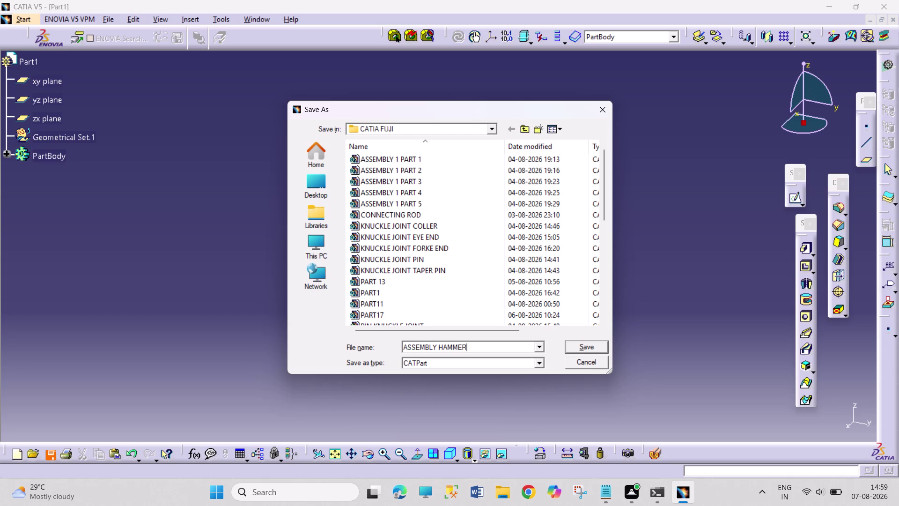
key(space)
text(1)
key(Return)
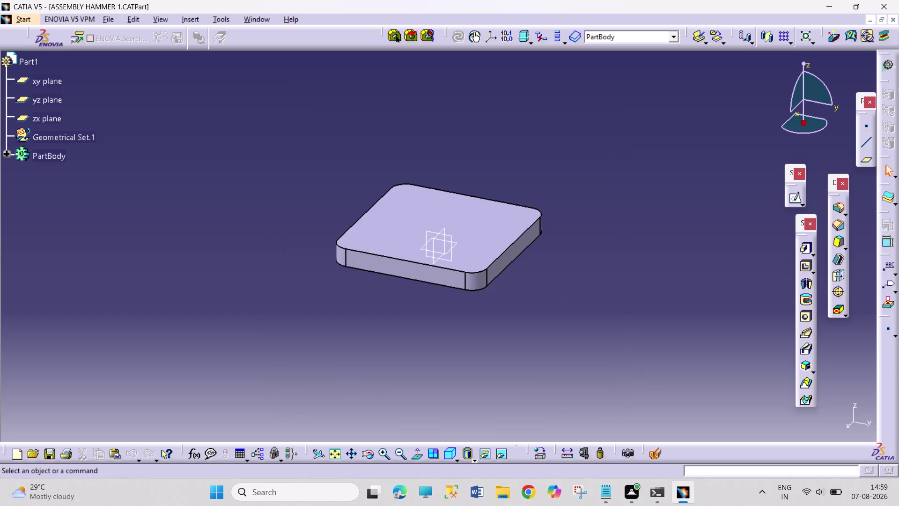
Create a new Part document, Part2, and open a sketch on its xy plane.
key(ctrl+n)
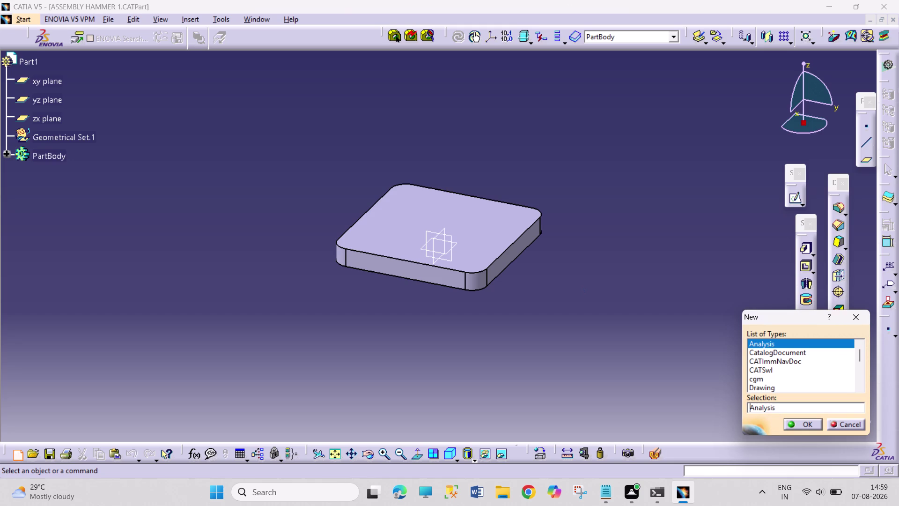
scroll(down, 3)
scroll(down, 3)
click(782, 342)
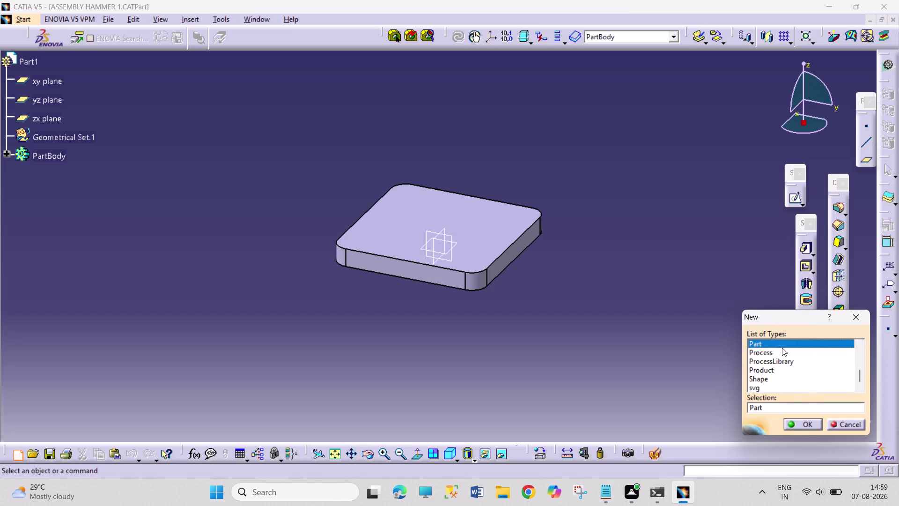
click(804, 423)
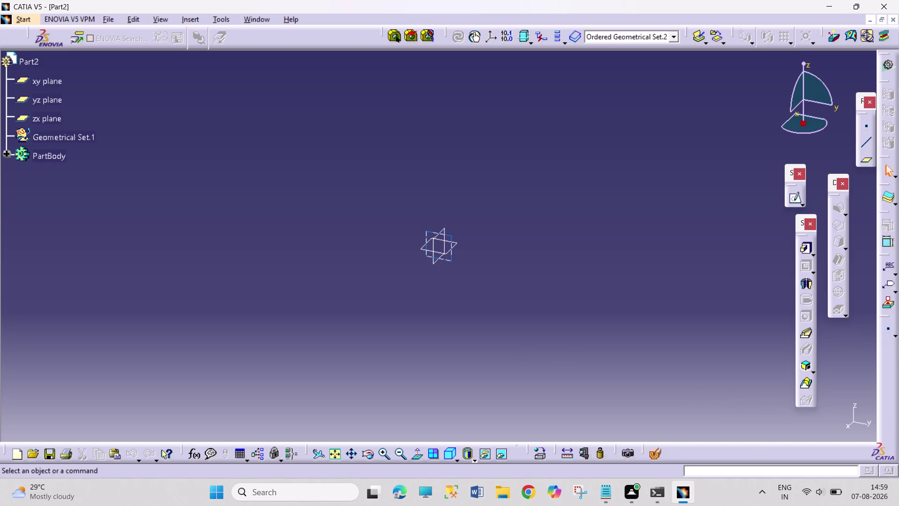
click(459, 244)
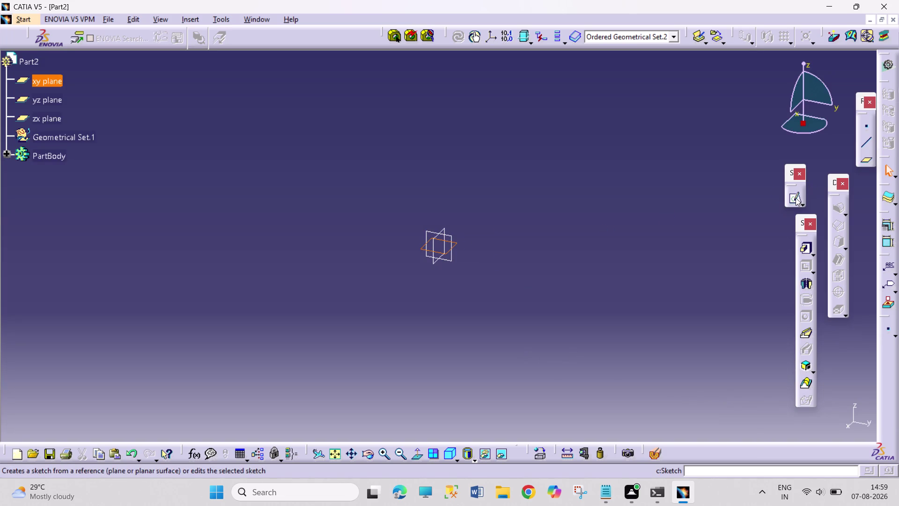
click(791, 198)
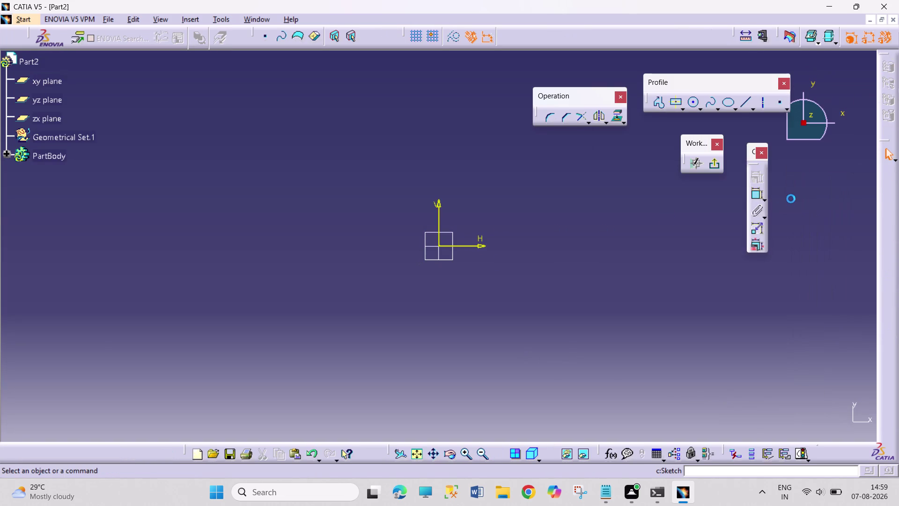
Draw a large centred rectangle at the origin and a smaller centred rectangle inside it.
click(674, 106)
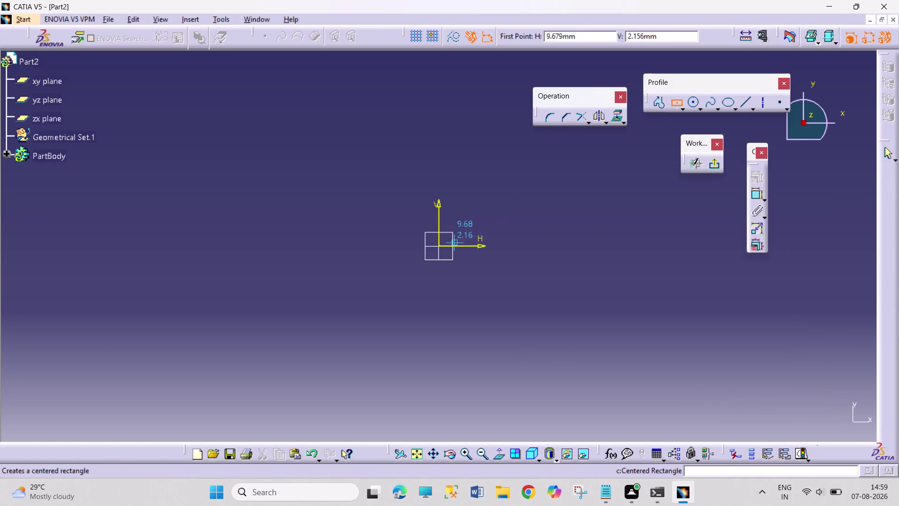
click(438, 245)
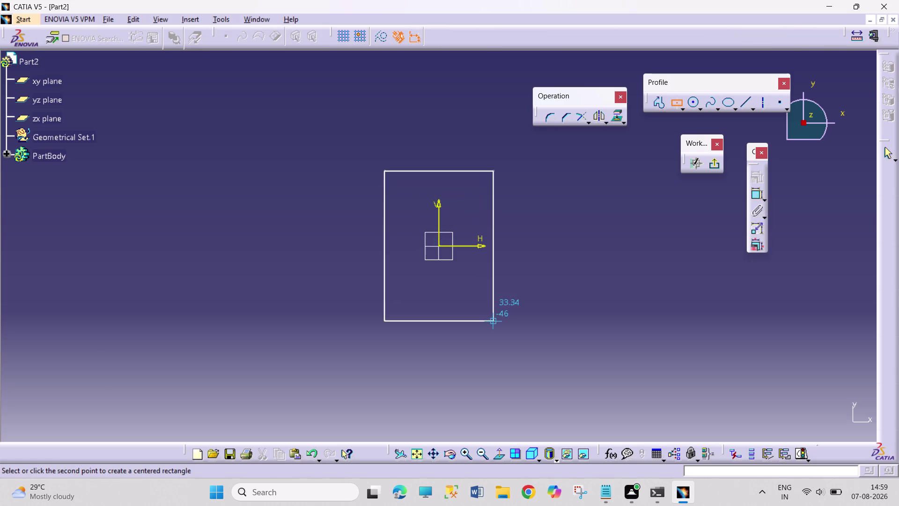
click(540, 346)
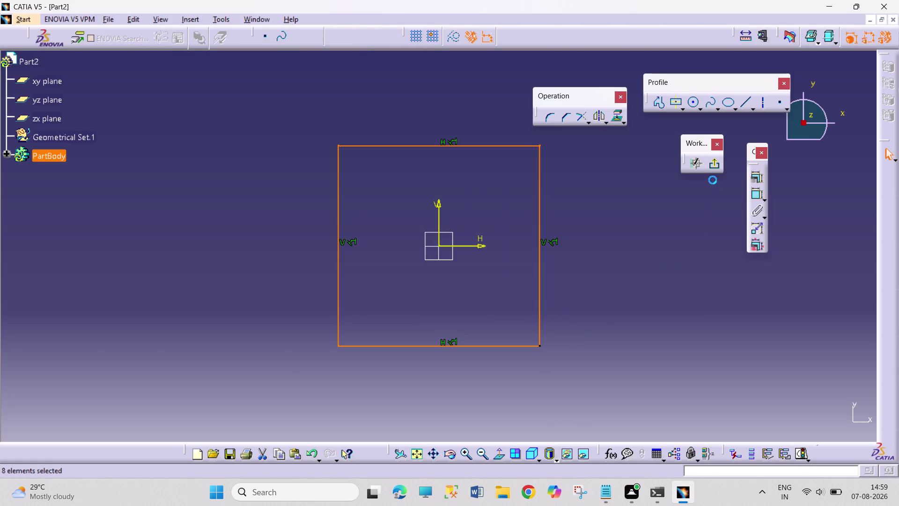
click(675, 105)
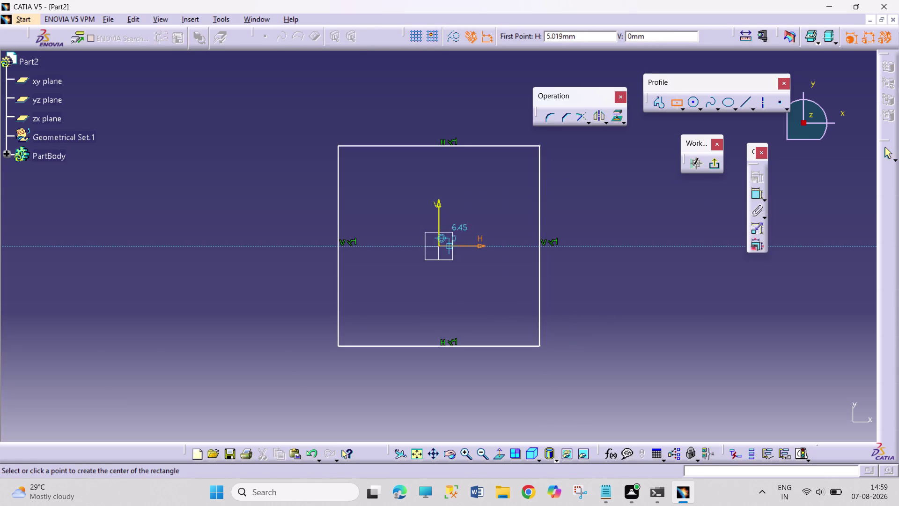
drag(438, 246, 440, 255)
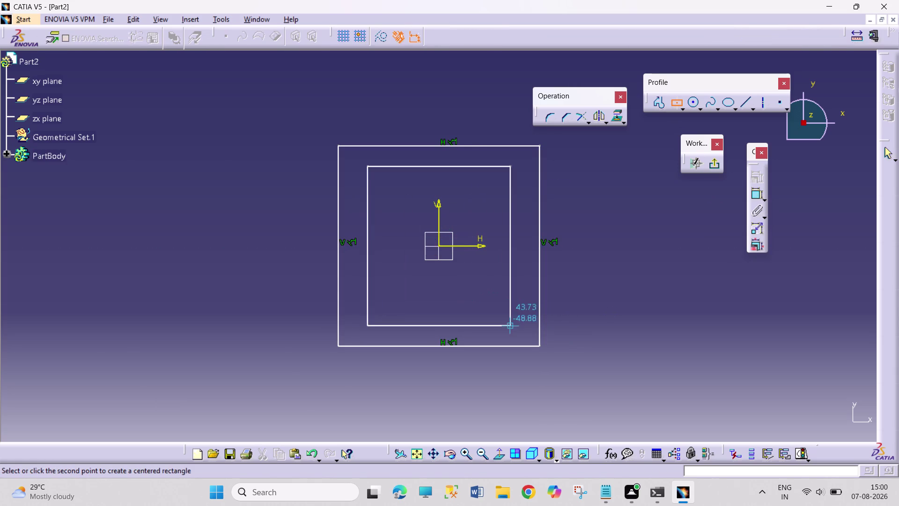
click(520, 328)
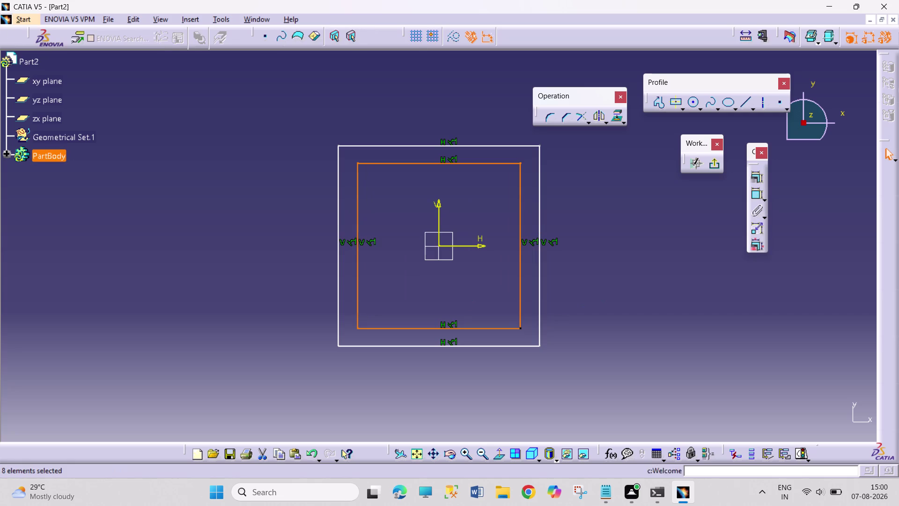
click(752, 195)
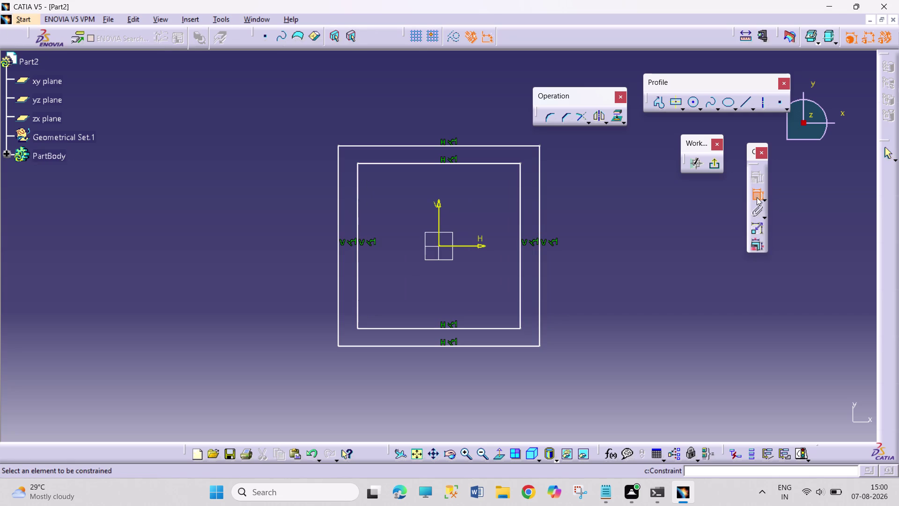
Add width and height dimensions to both the outer and inner rectangles.
click(757, 197)
double_click(756, 197)
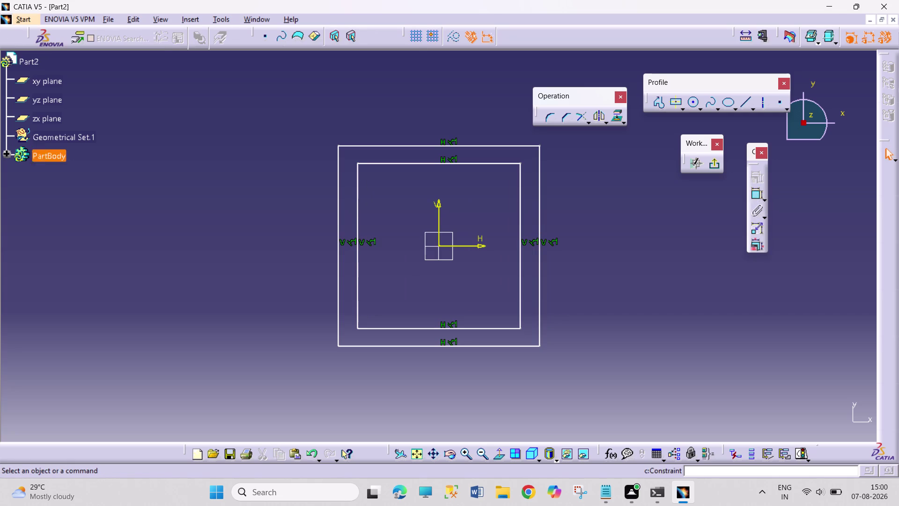
double_click(753, 193)
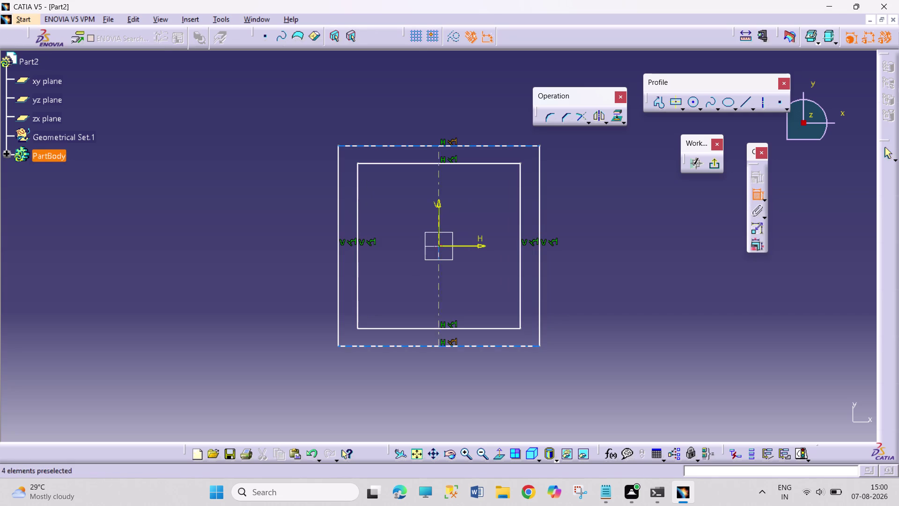
drag(449, 143, 450, 139)
click(458, 107)
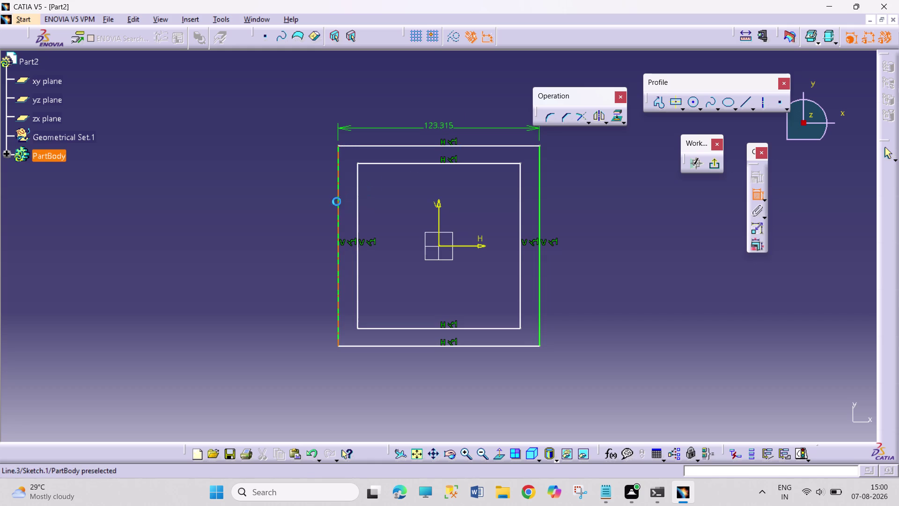
drag(337, 202, 332, 201)
click(298, 198)
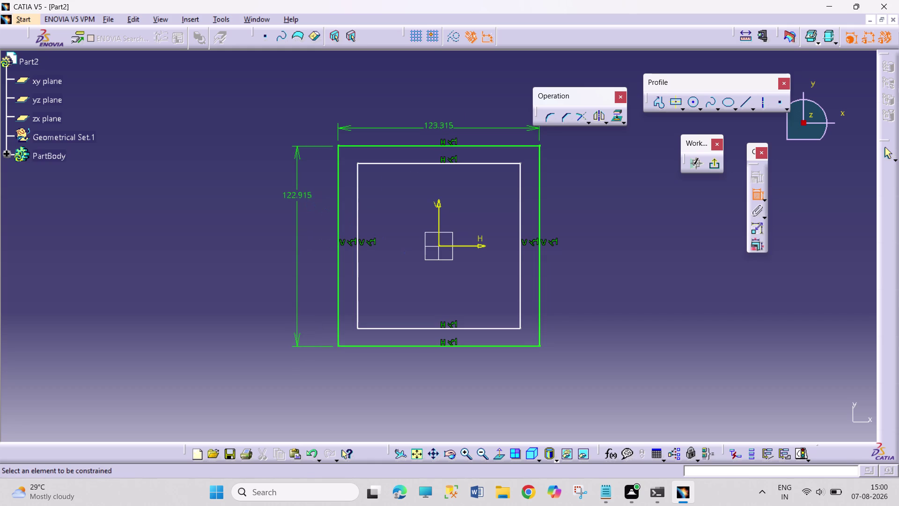
click(474, 327)
click(478, 372)
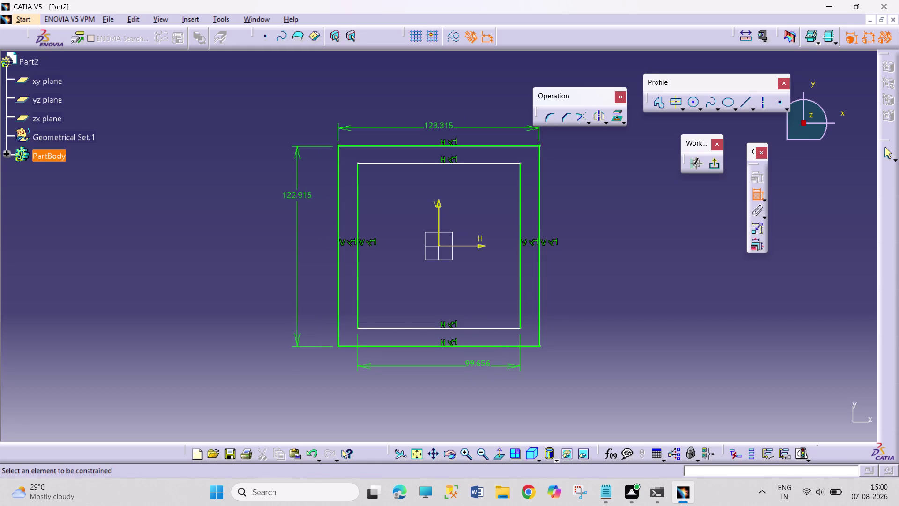
click(516, 292)
click(519, 291)
click(601, 270)
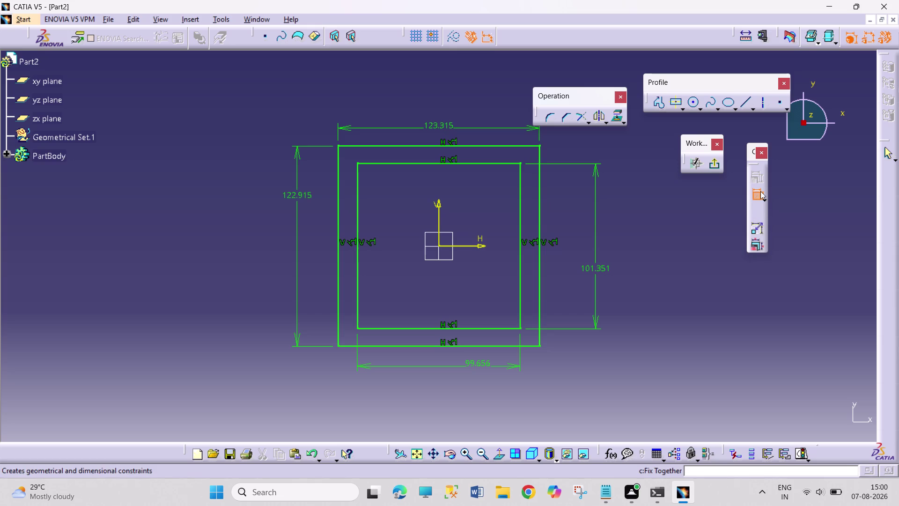
click(755, 201)
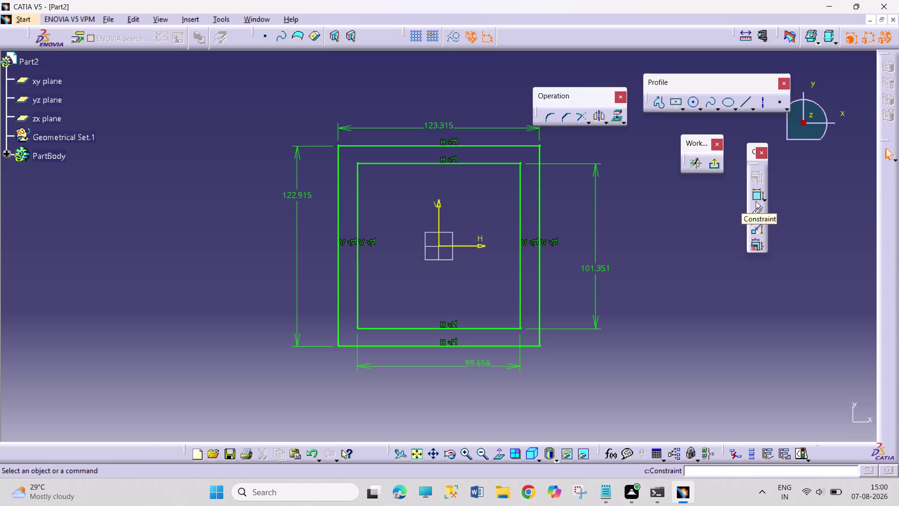
Change the 123.315, 99.656, 101.351 and 122.915 dimensions all to 80.
double_click(439, 128)
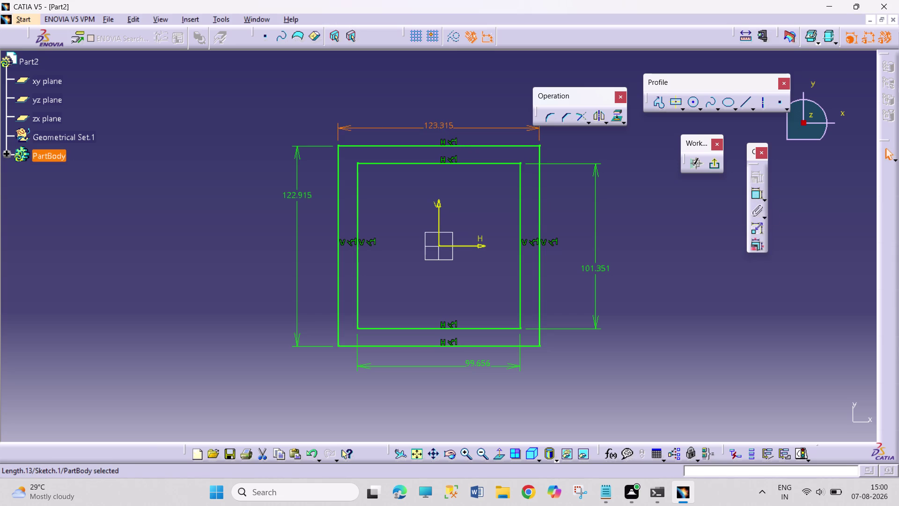
double_click(439, 135)
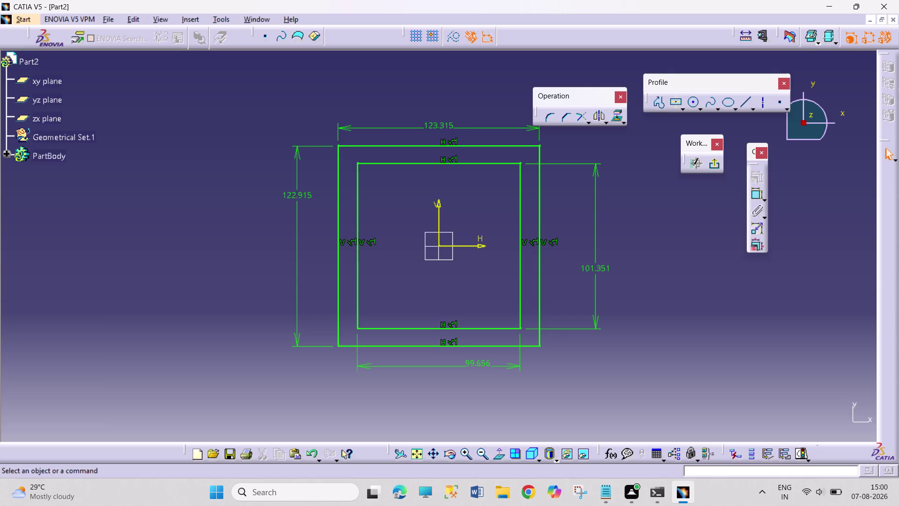
double_click(440, 125)
text(80)
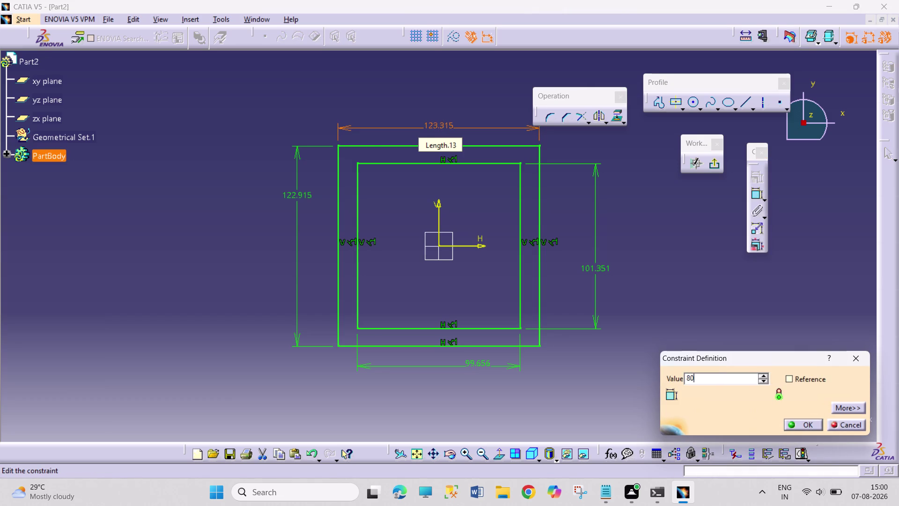
key(Return)
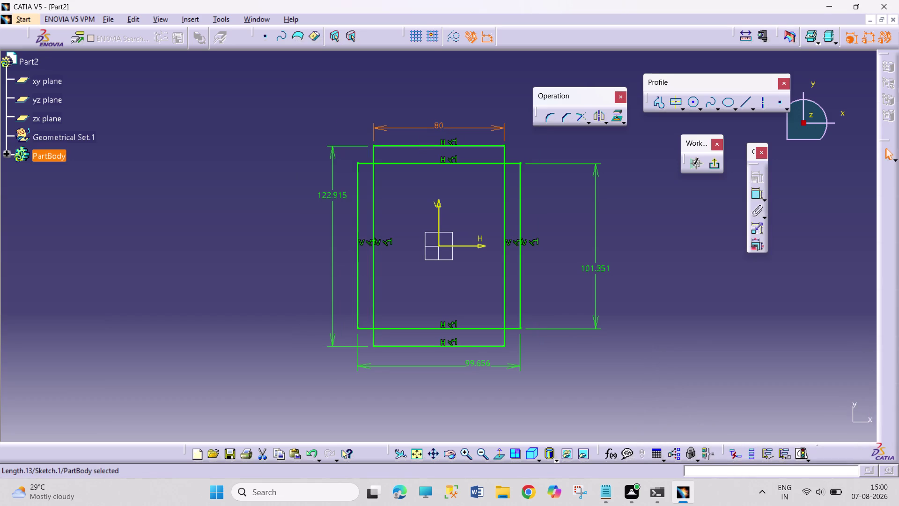
double_click(486, 361)
text(80)
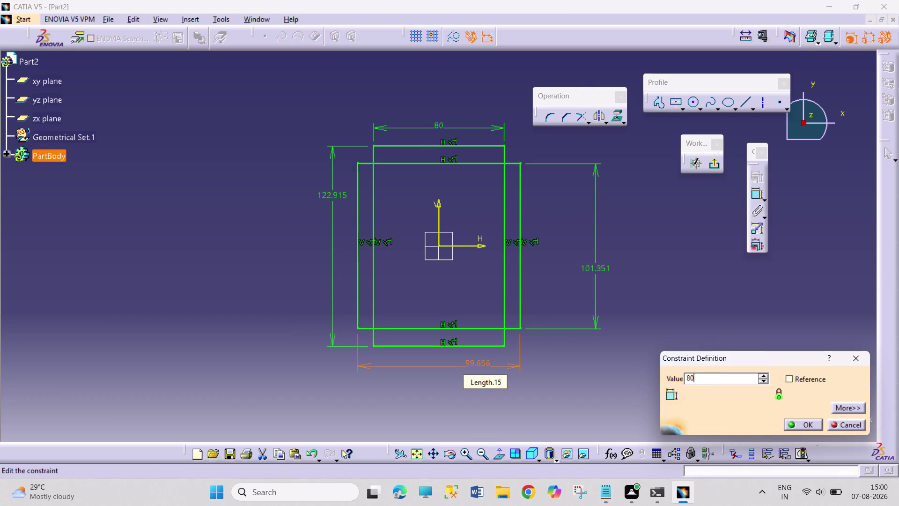
key(Return)
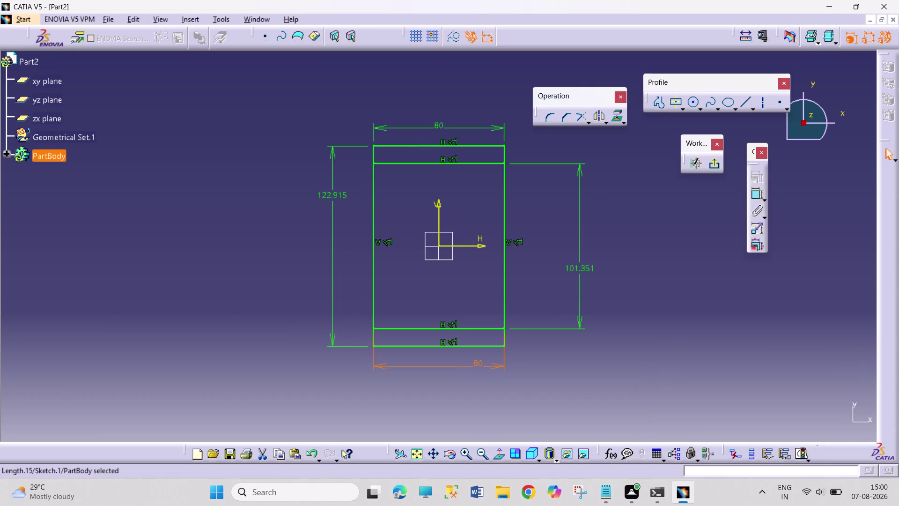
double_click(580, 266)
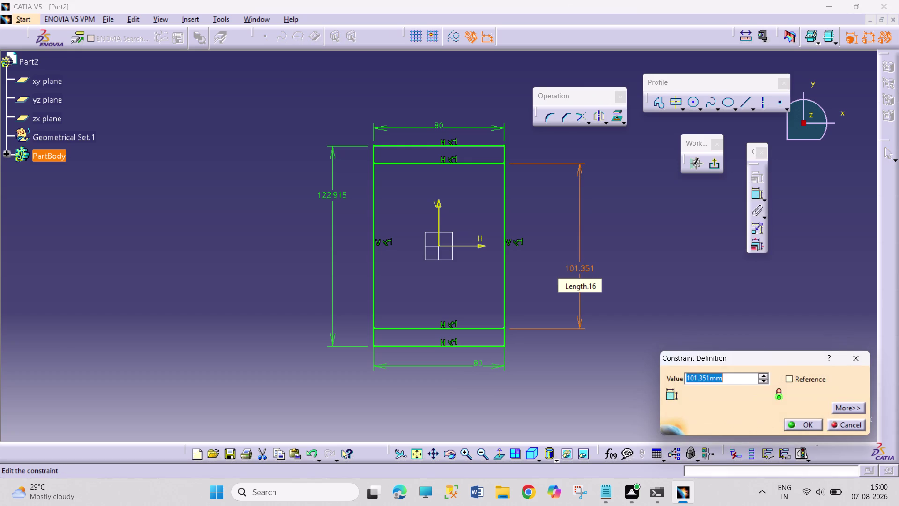
text(80)
key(Return)
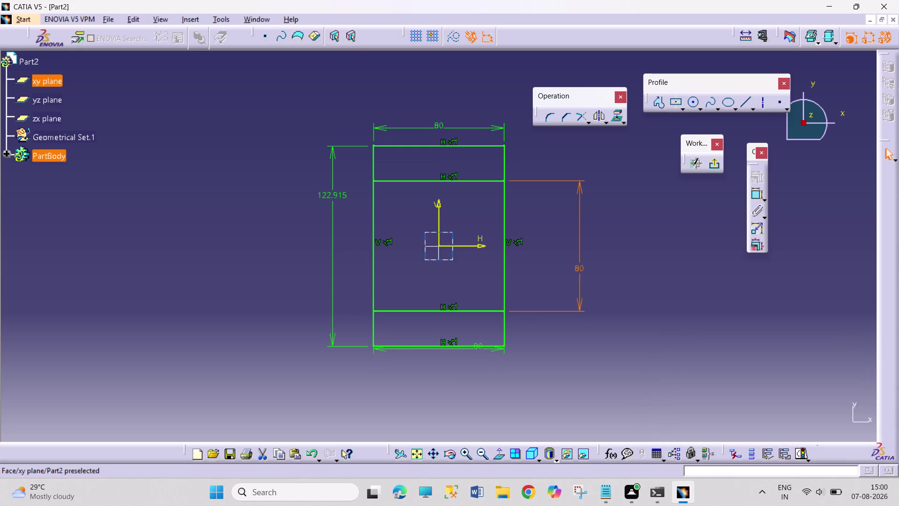
double_click(325, 197)
text(80)
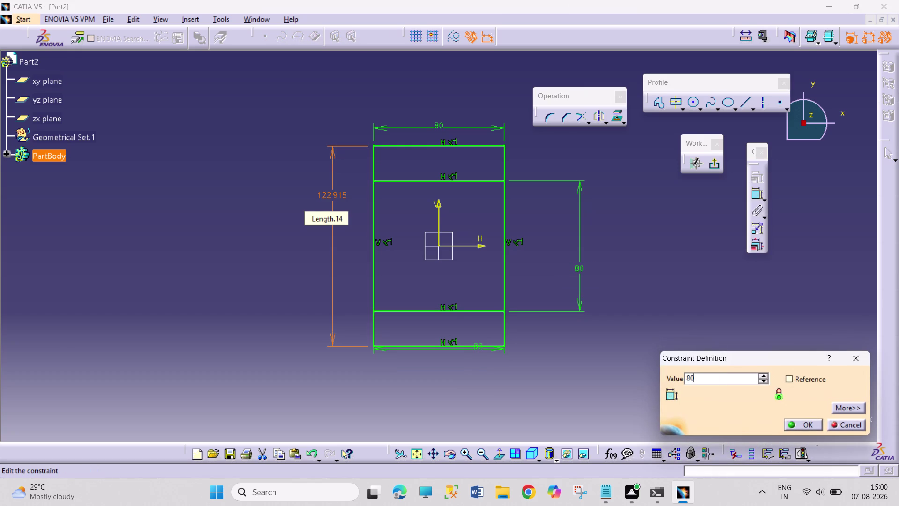
key(Return)
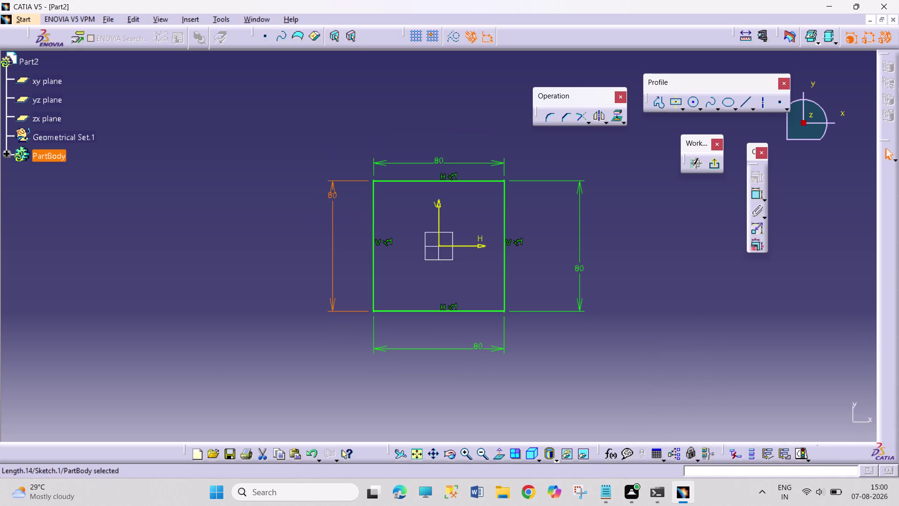
Undo the later edits so only the outer top width remains at 80.
key(ctrl+z)
key(ctrl+z)
key(ctrl+z)
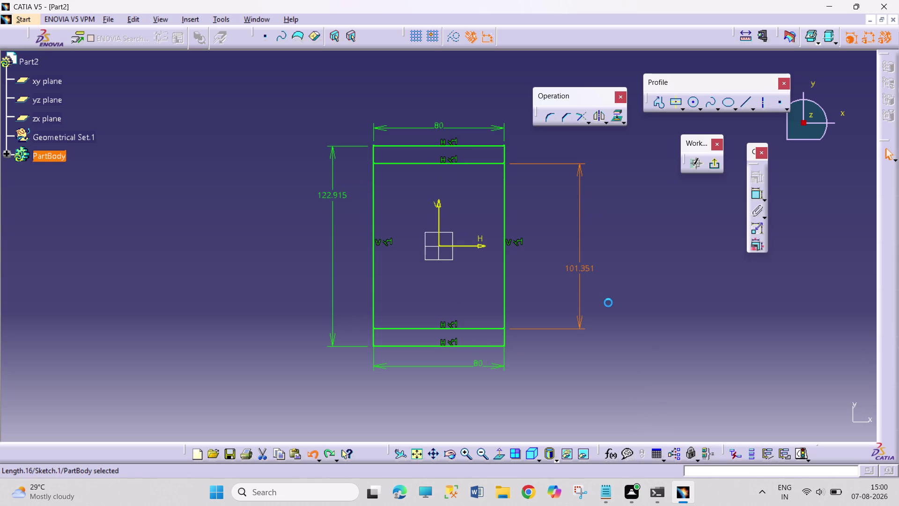
key(ctrl+z)
key(ctrl+z)
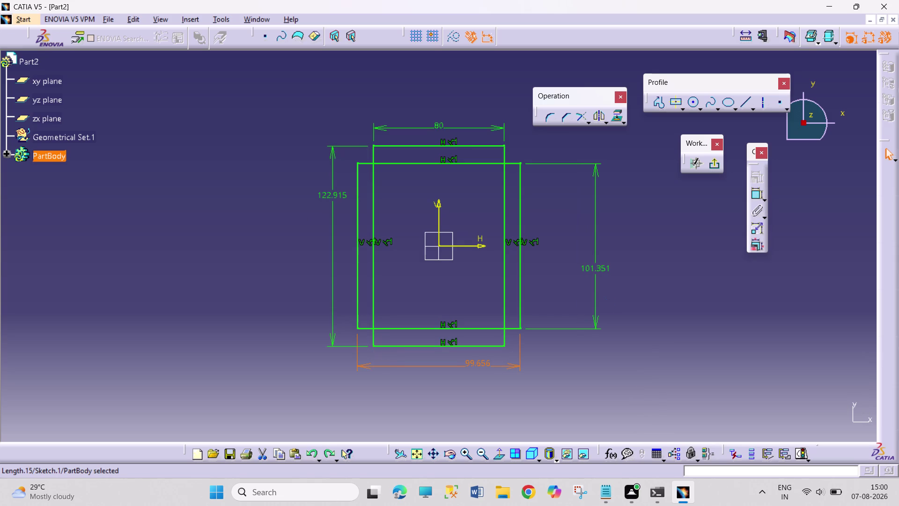
Delete the 101.351, 80, 122.915 and 99.656 sketch dimensions.
right_click(599, 266)
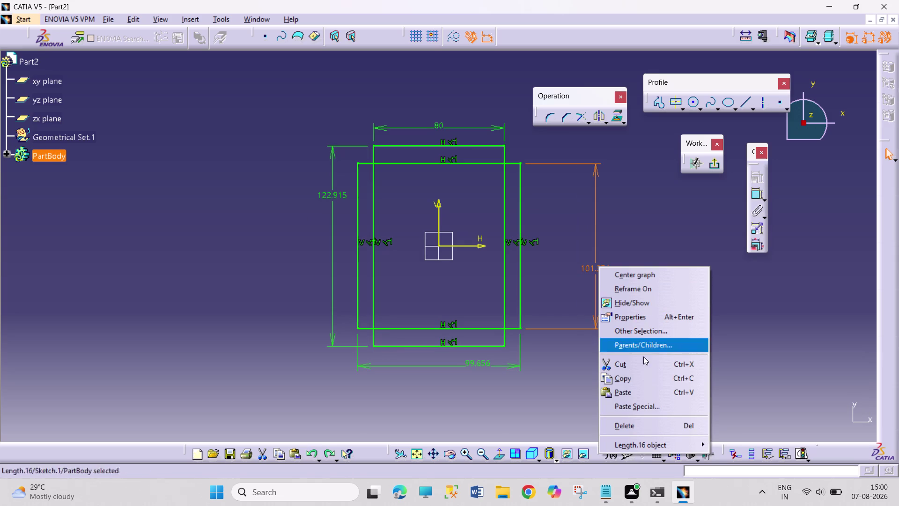
click(647, 420)
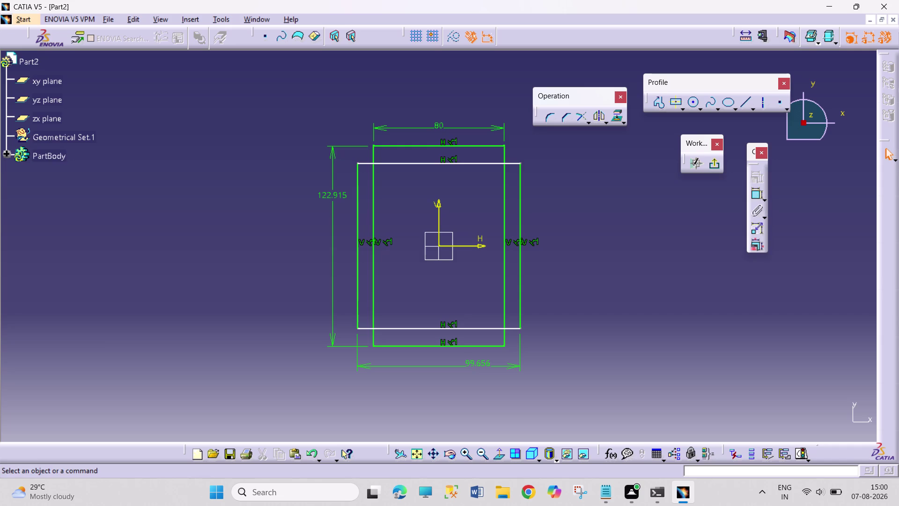
right_click(442, 126)
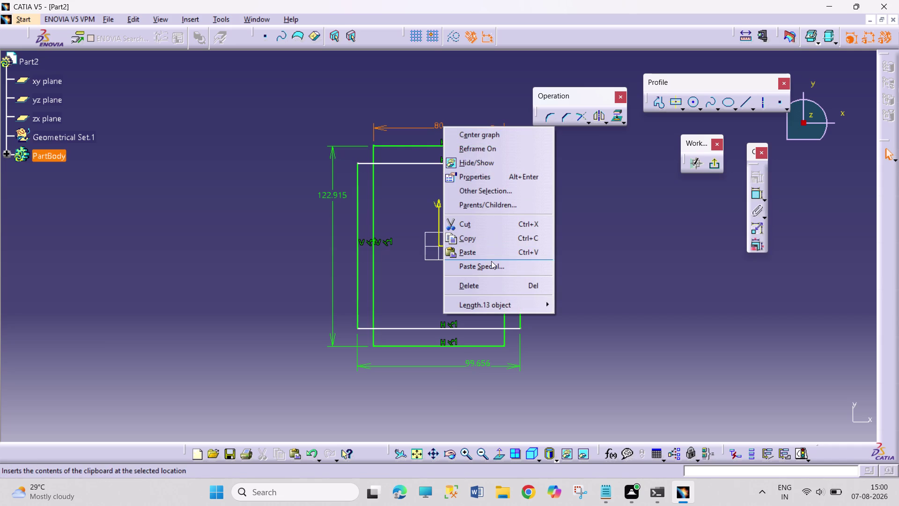
click(497, 279)
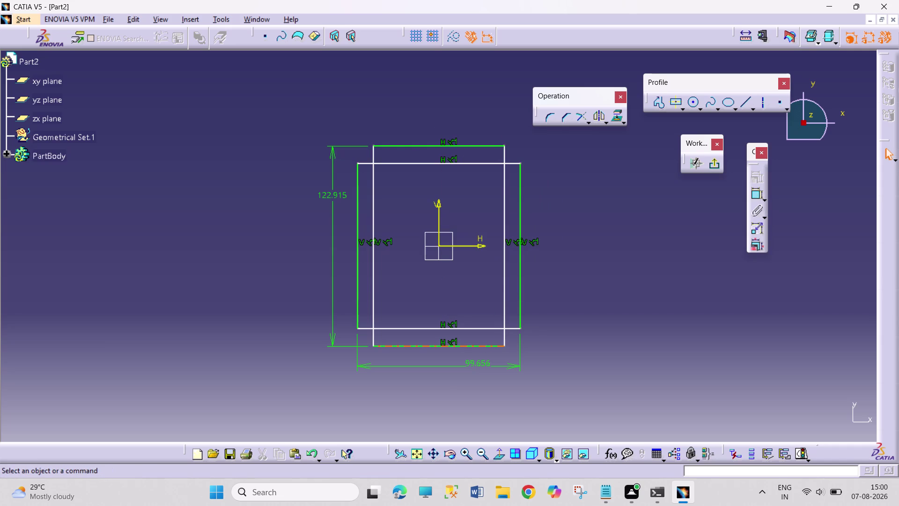
drag(481, 344, 482, 318)
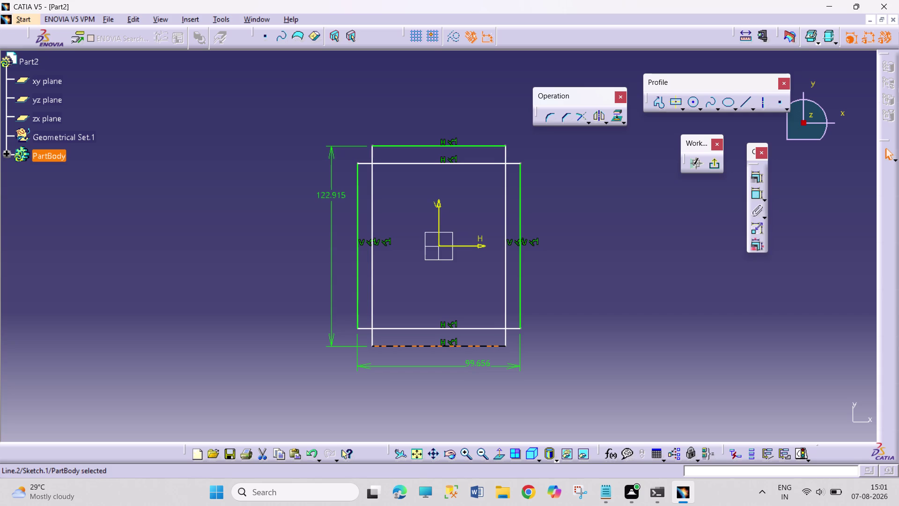
right_click(331, 193)
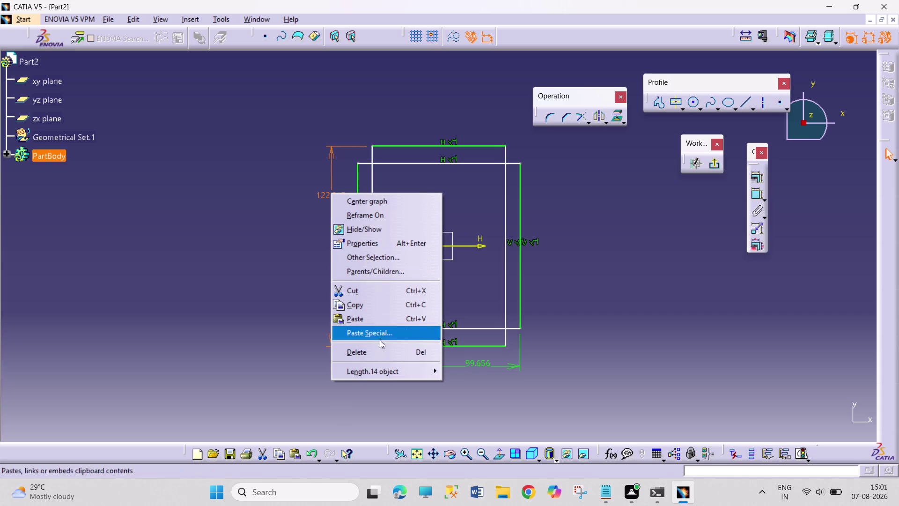
click(384, 355)
right_click(471, 369)
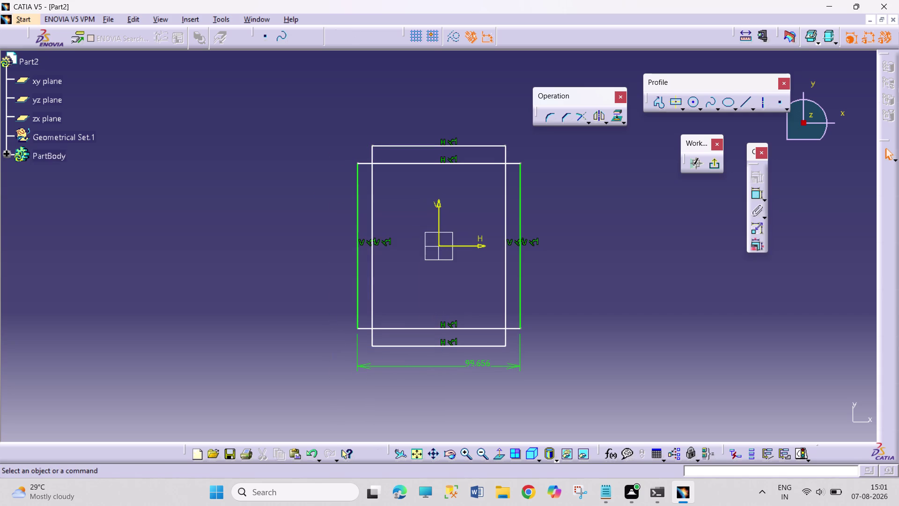
right_click(472, 368)
right_click(473, 364)
click(510, 335)
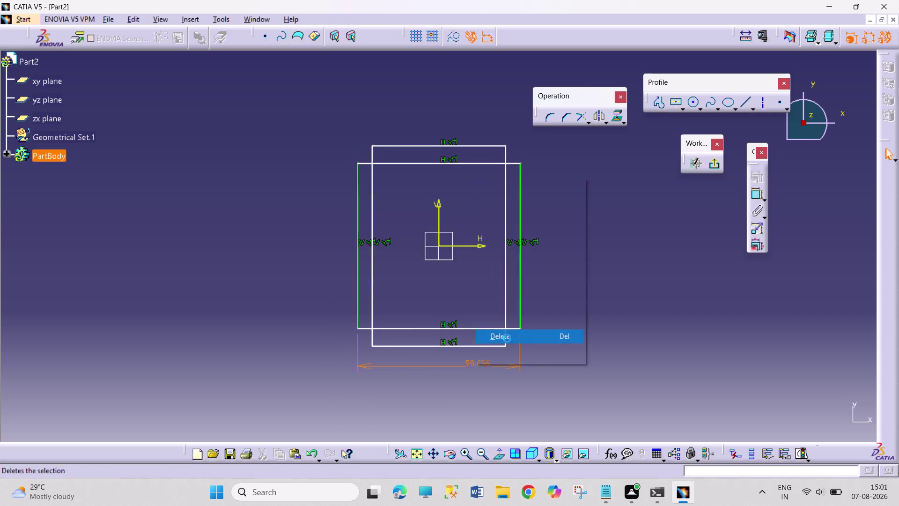
Shrink the inner rectangle inside the outer one and dimension the outer bottom width.
drag(477, 346, 478, 312)
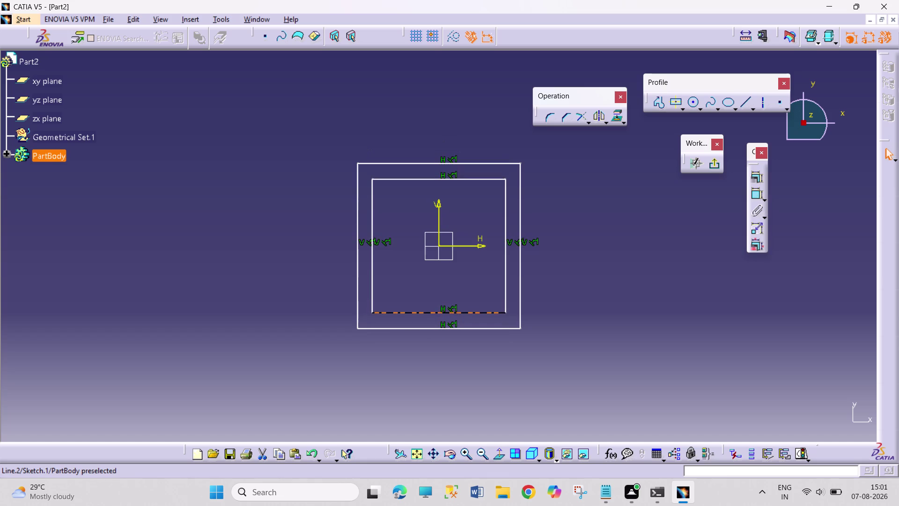
drag(478, 312, 472, 304)
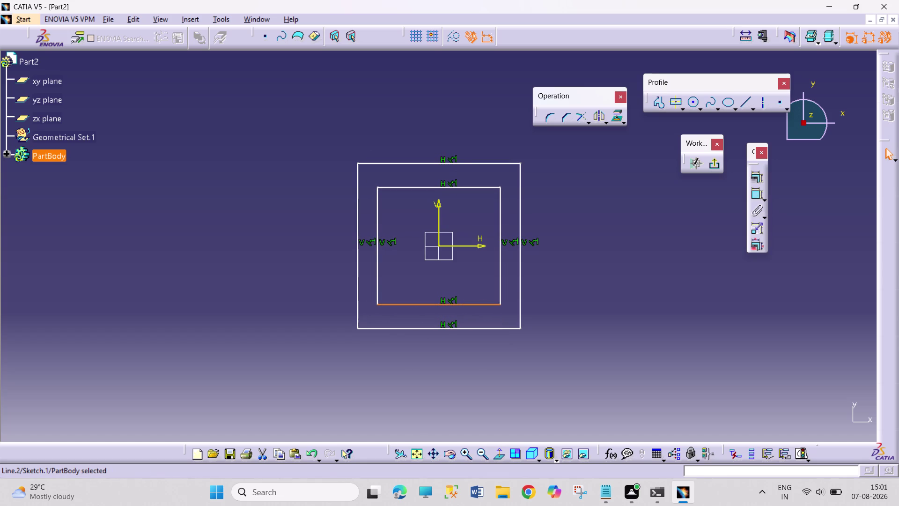
drag(754, 193, 749, 194)
click(454, 328)
click(451, 358)
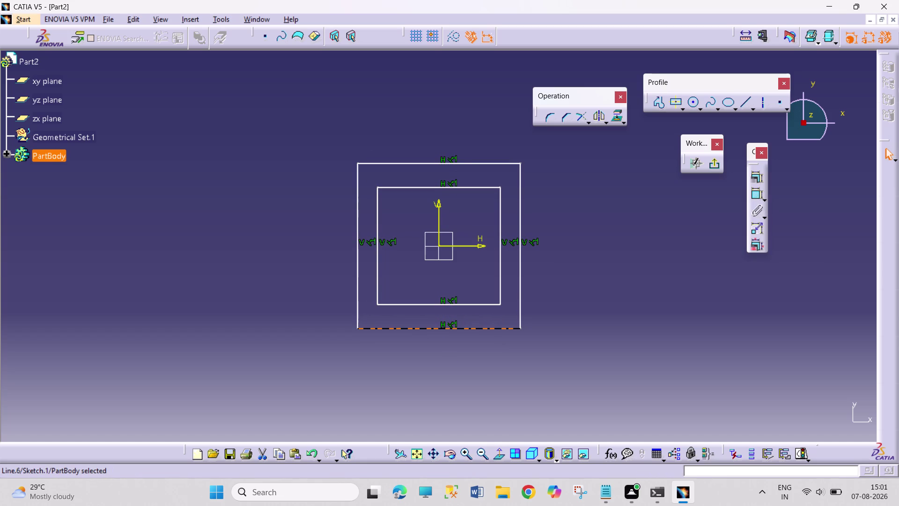
click(759, 195)
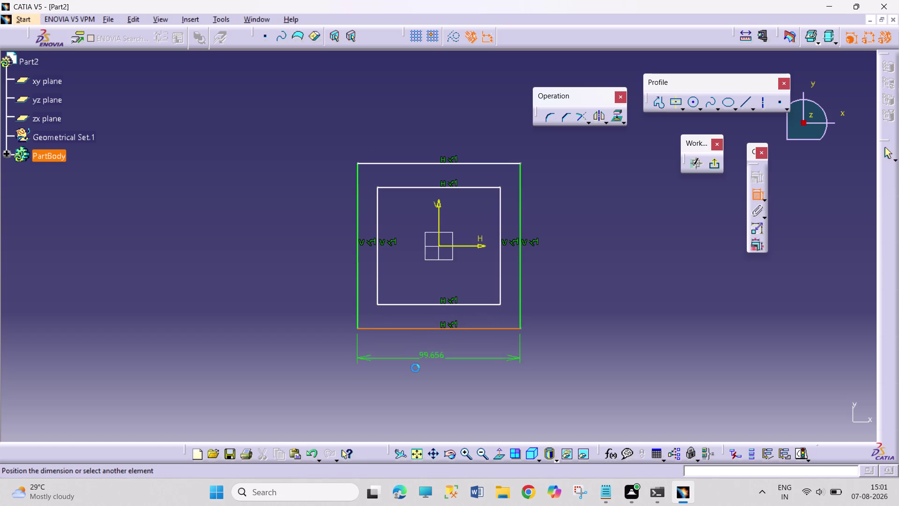
click(417, 375)
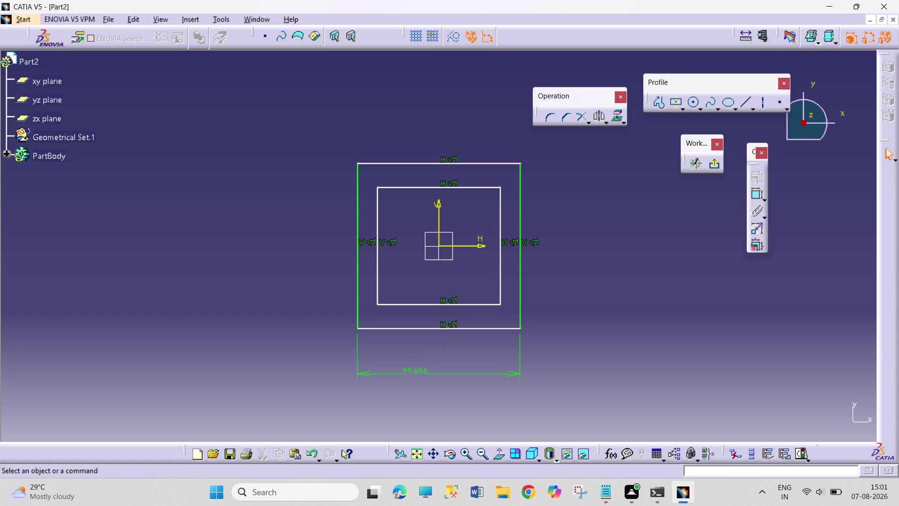
Set the outer rectangle's width dimension to 80.
double_click(413, 372)
key(8)
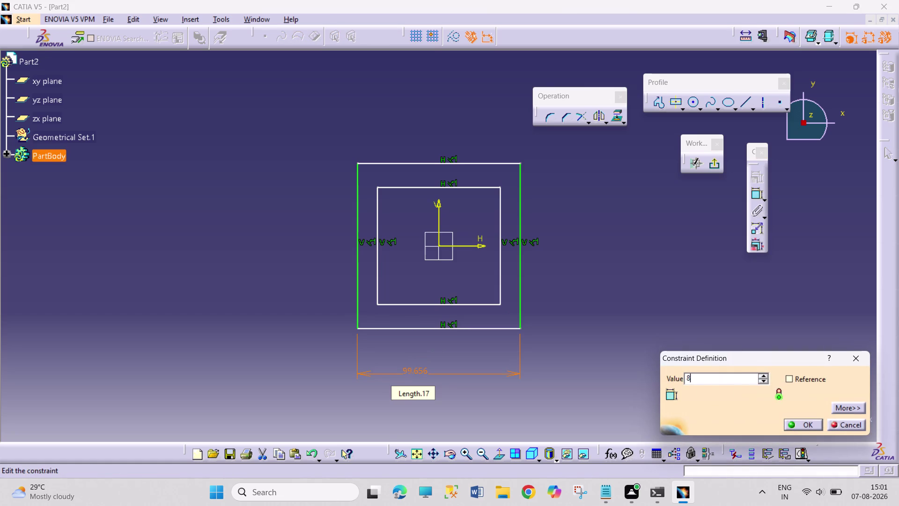
key(0)
key(Return)
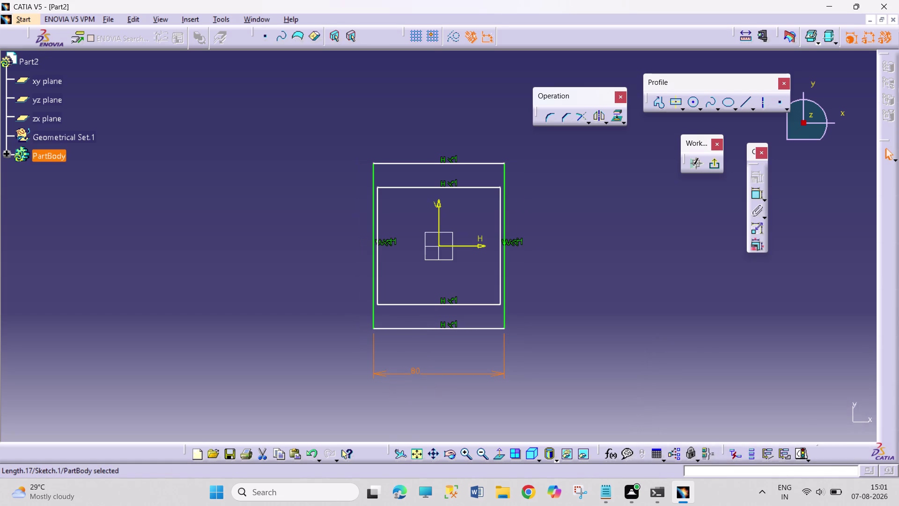
Add a height dimension on the outer right edge and set it to 80.
click(754, 199)
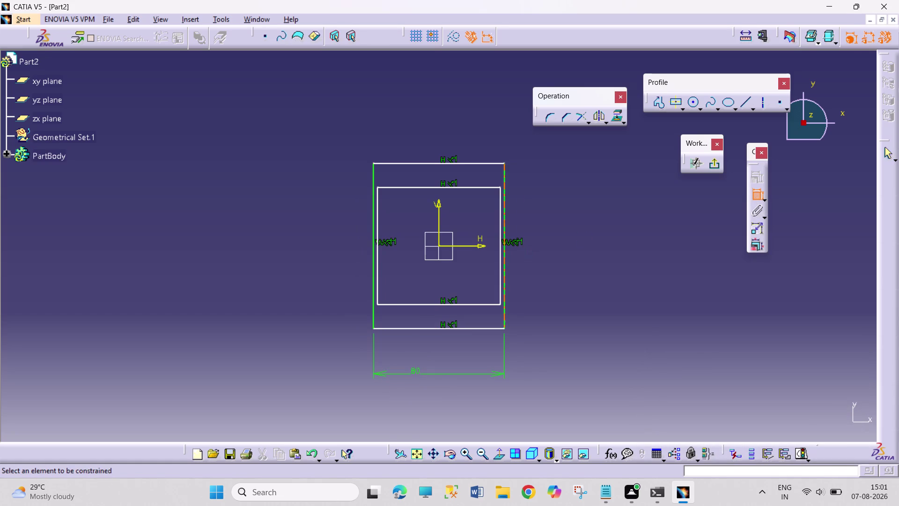
click(504, 256)
click(572, 238)
double_click(575, 234)
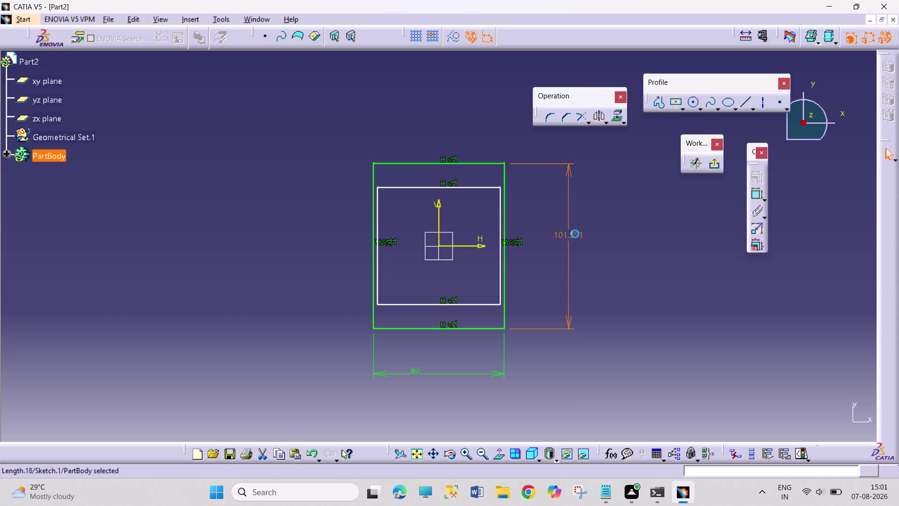
text(80)
key(Return)
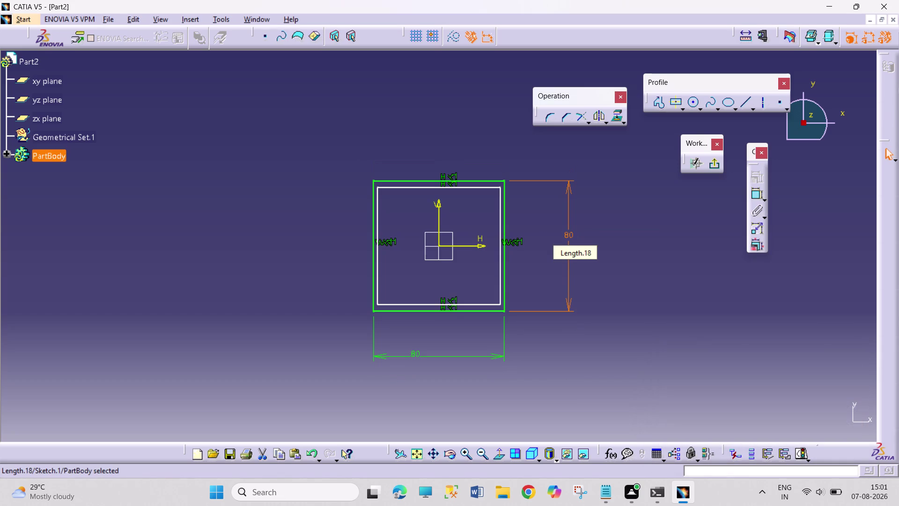
click(756, 198)
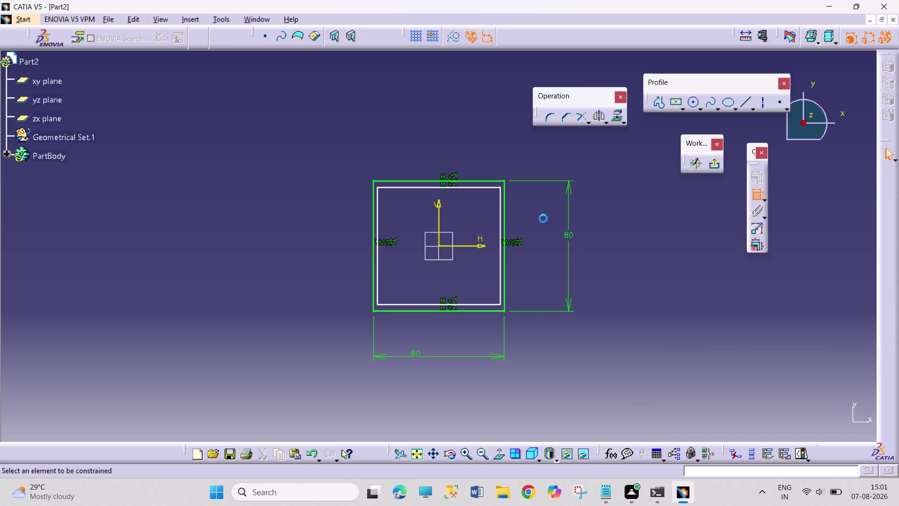
Constrain the inner square's top edge 10 mm below the outer top edge.
click(460, 186)
click(465, 181)
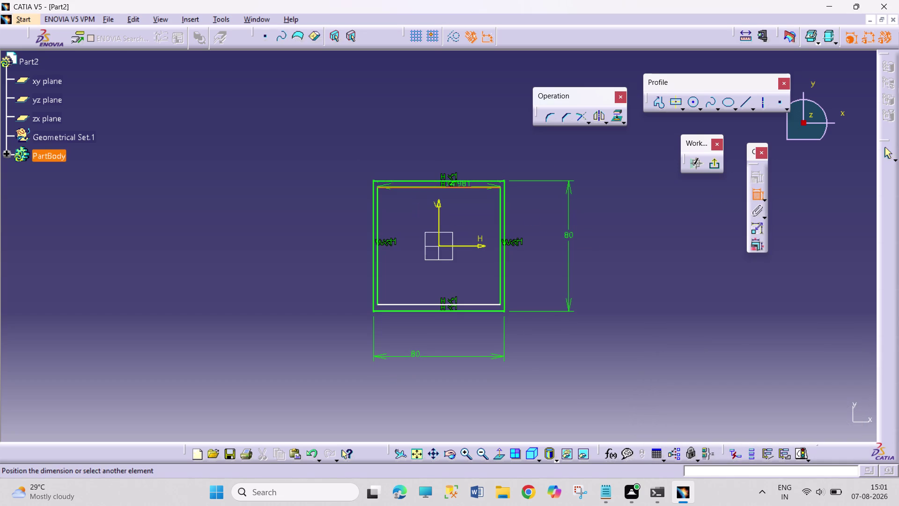
click(475, 140)
double_click(476, 138)
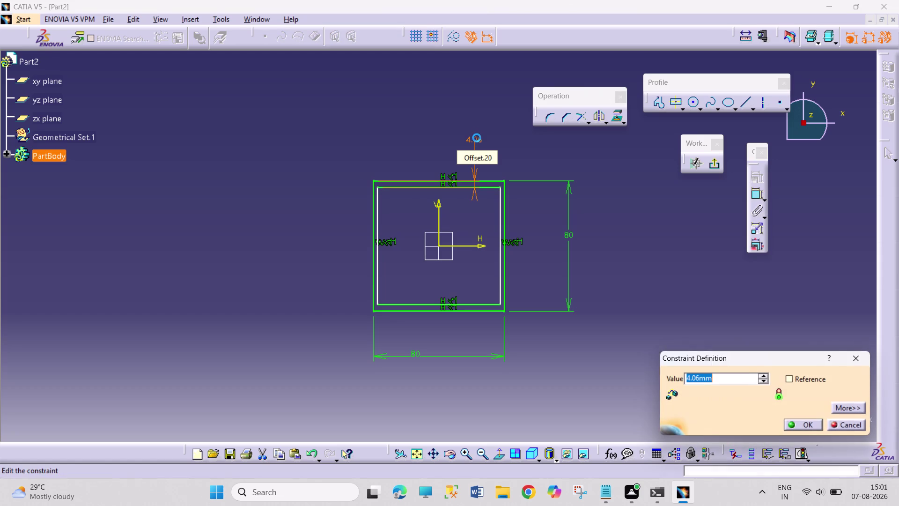
text(10)
key(Return)
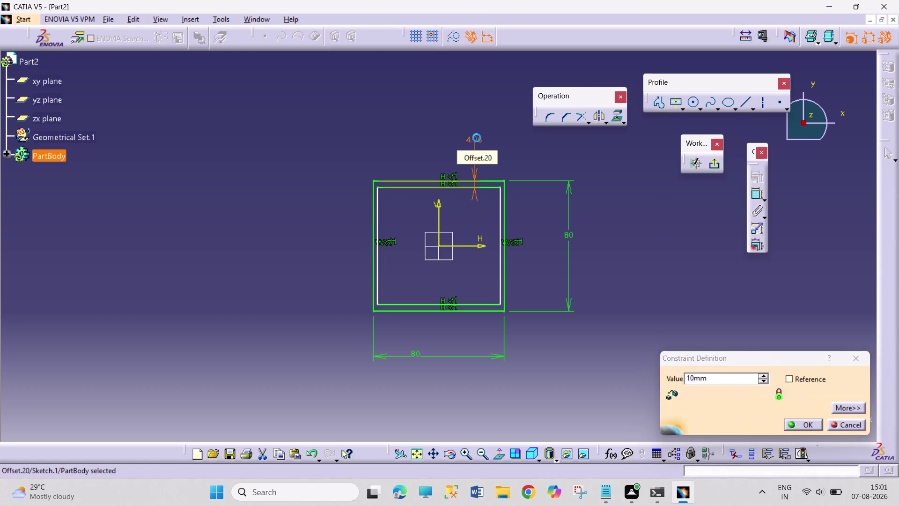
click(763, 192)
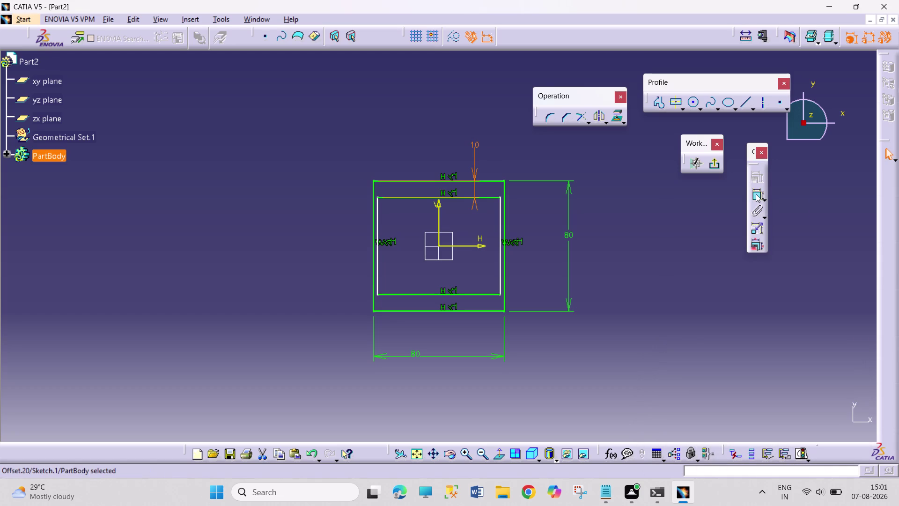
Add a bottom-edge offset dimension between the squares, then delete it.
click(783, 207)
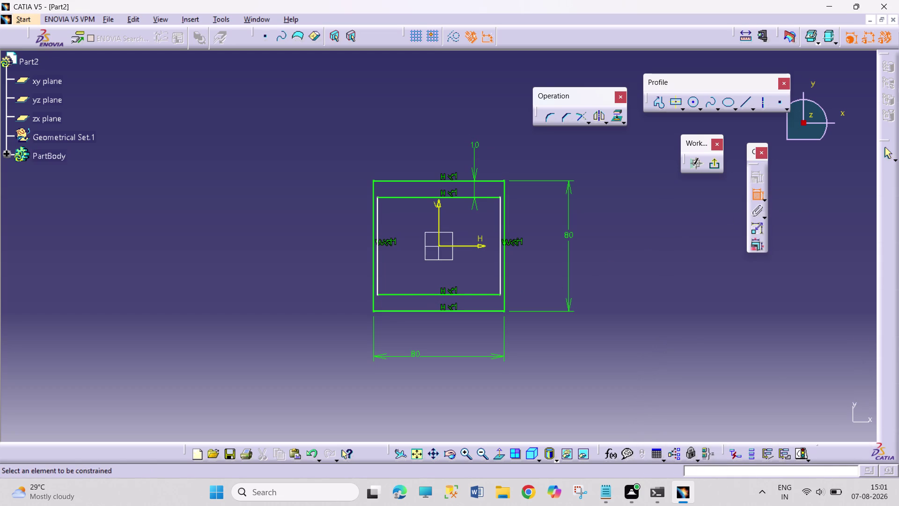
click(470, 295)
click(485, 313)
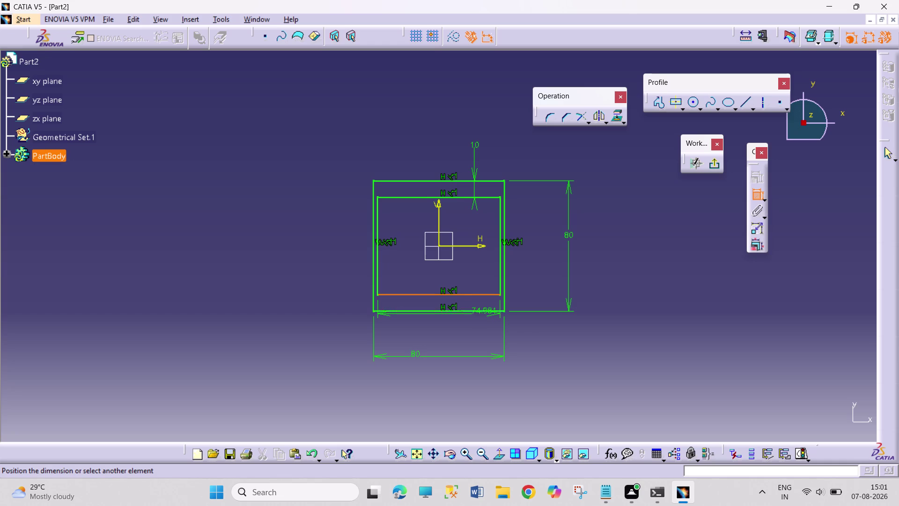
click(483, 332)
right_click(486, 326)
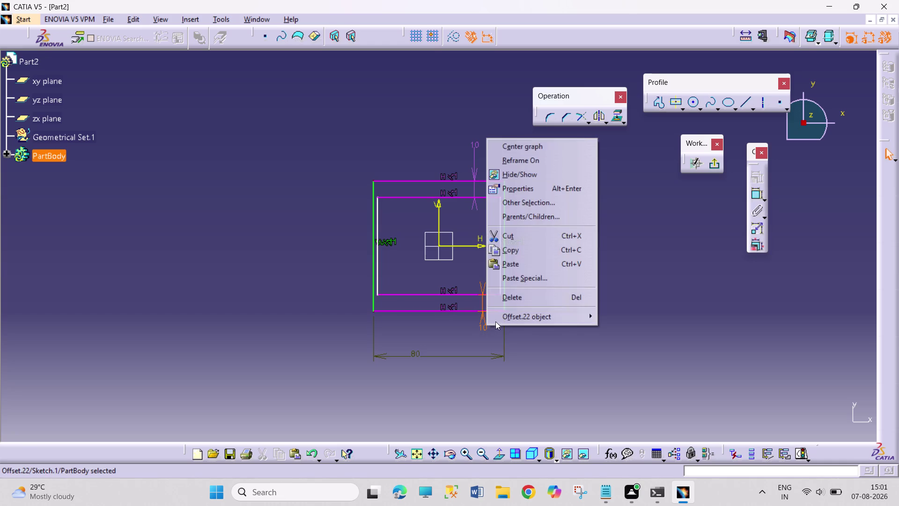
click(516, 300)
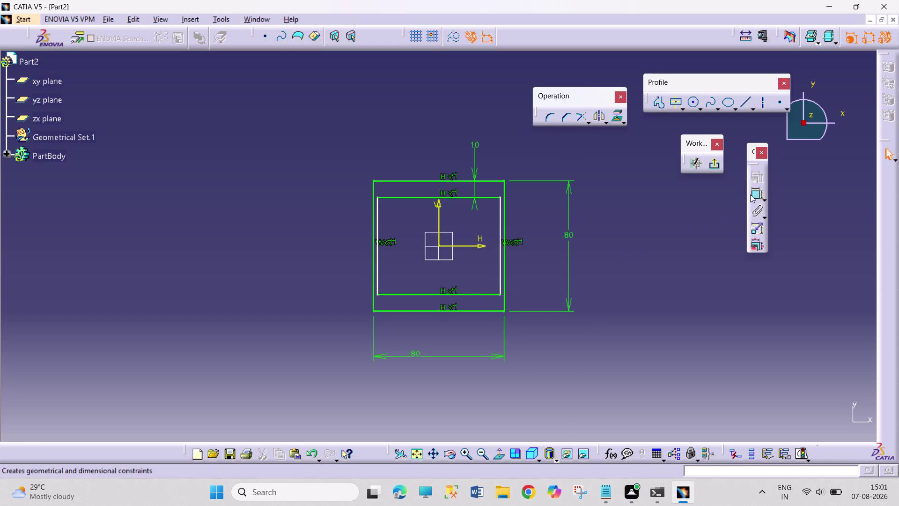
Constrain the inner square's right edge 10 mm inside the outer right edge.
click(753, 194)
click(500, 261)
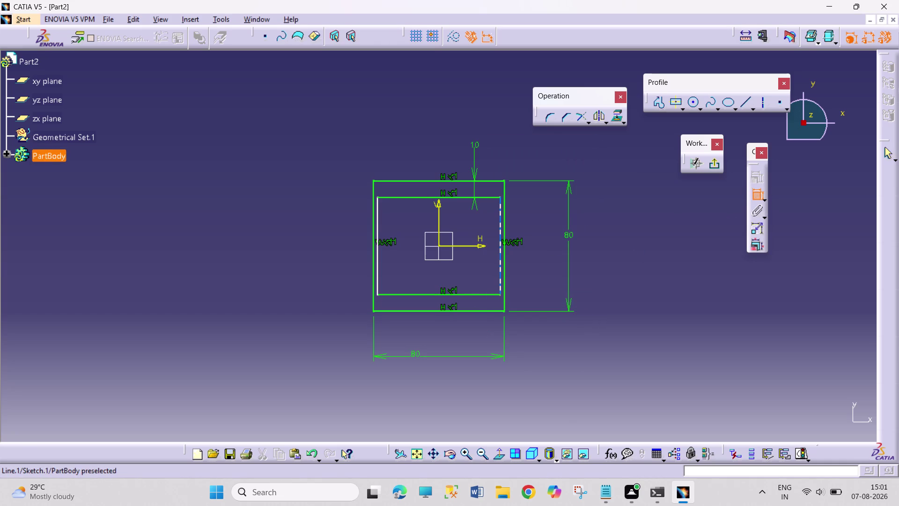
click(505, 260)
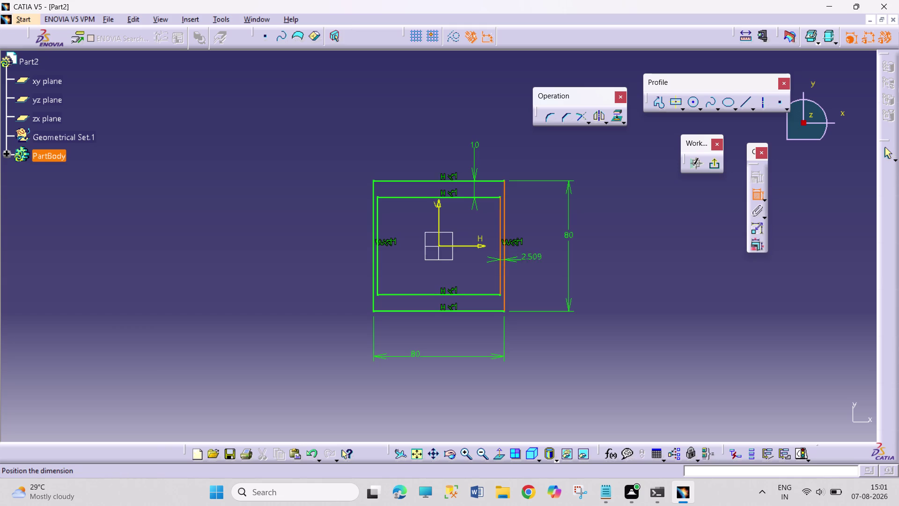
click(539, 260)
double_click(541, 254)
text(10)
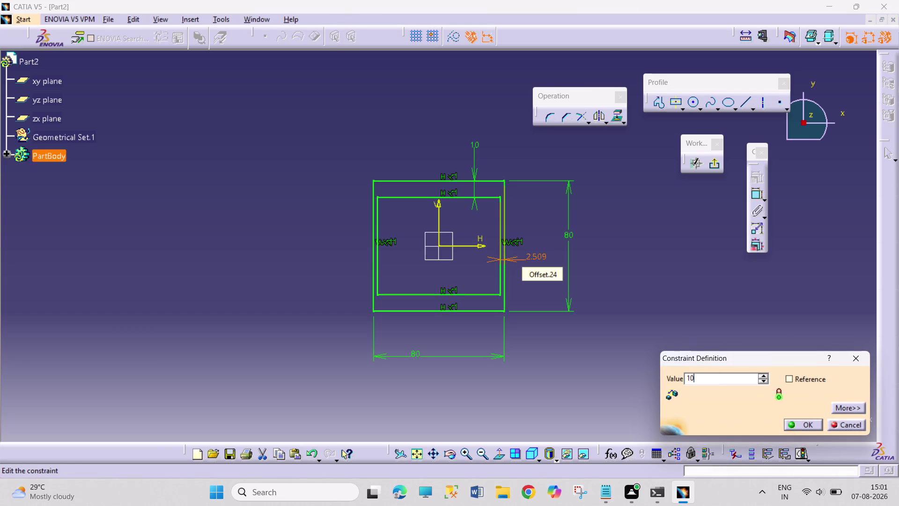
key(Return)
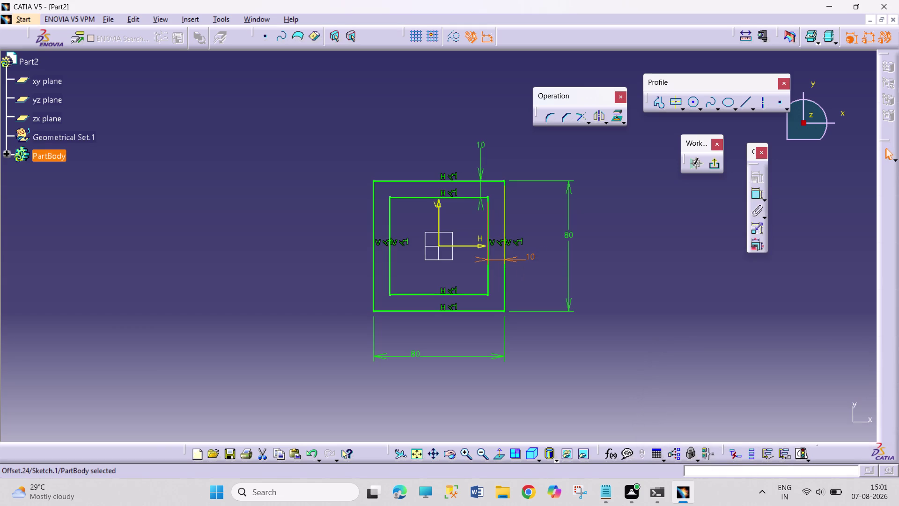
click(652, 274)
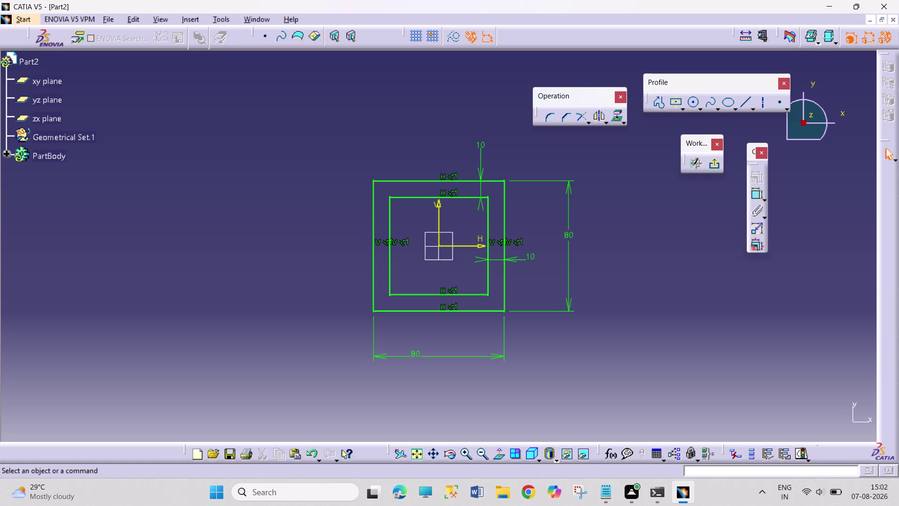
Select the Corner tool to begin rounding the outer square's corners.
click(549, 118)
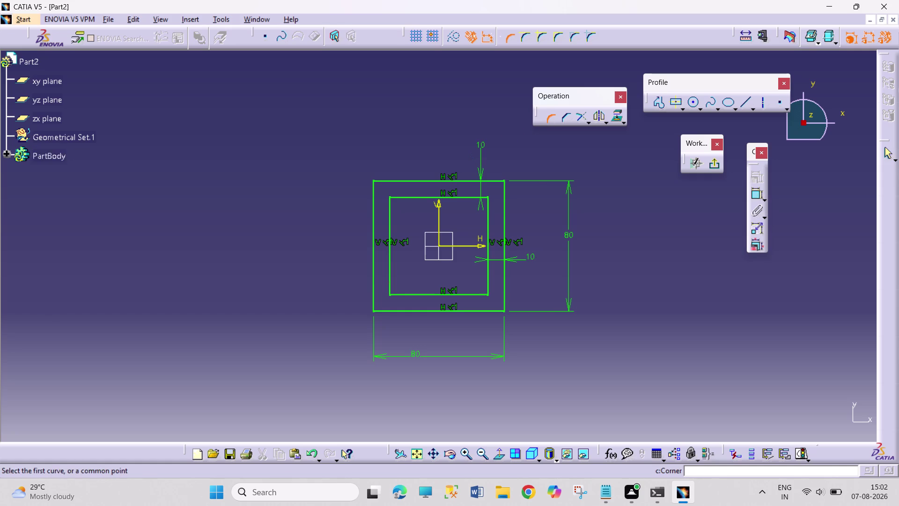
Round the outer square's top-left corner with radius 10.
click(376, 195)
click(387, 181)
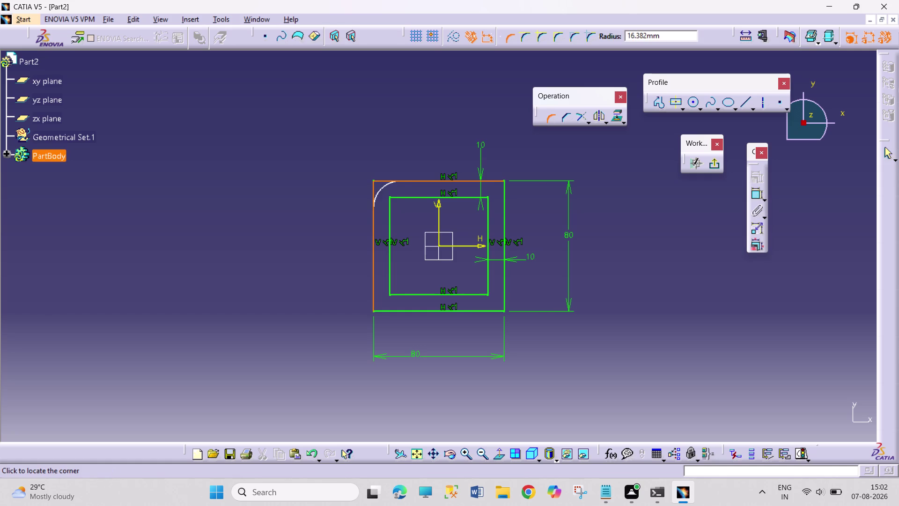
click(382, 187)
double_click(392, 192)
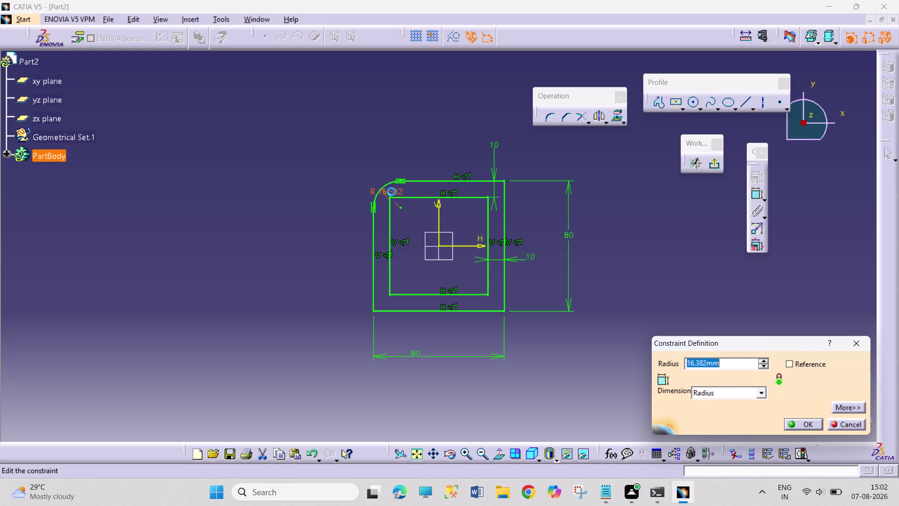
text(10)
key(Return)
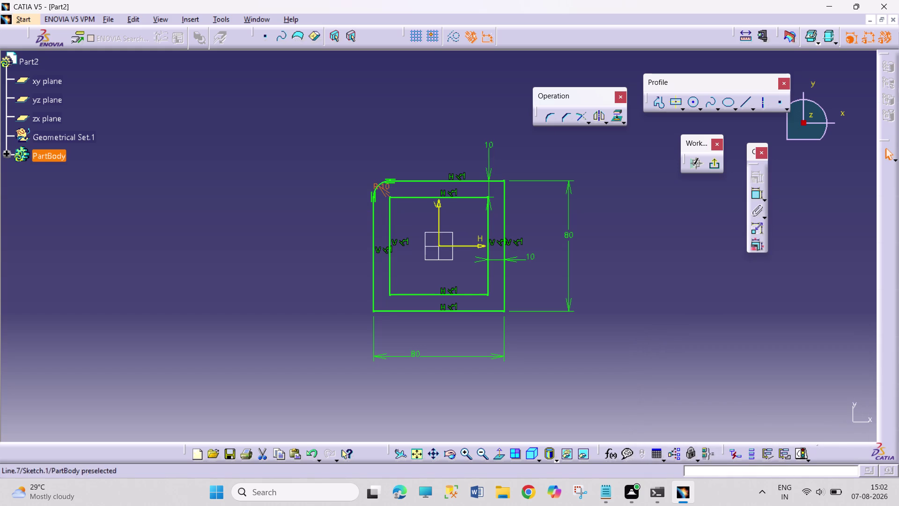
Round the outer top-right corner with radius 10, dismissing a stray circle dialog.
click(545, 121)
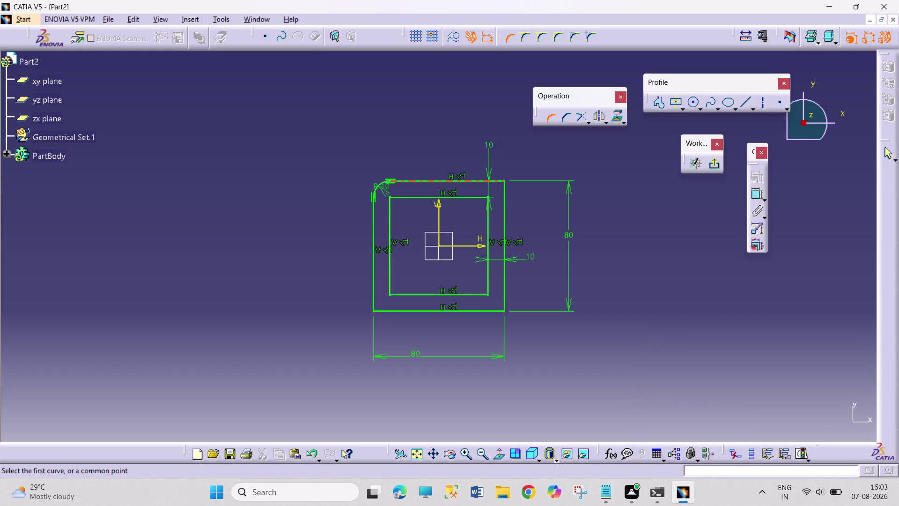
click(487, 181)
click(503, 188)
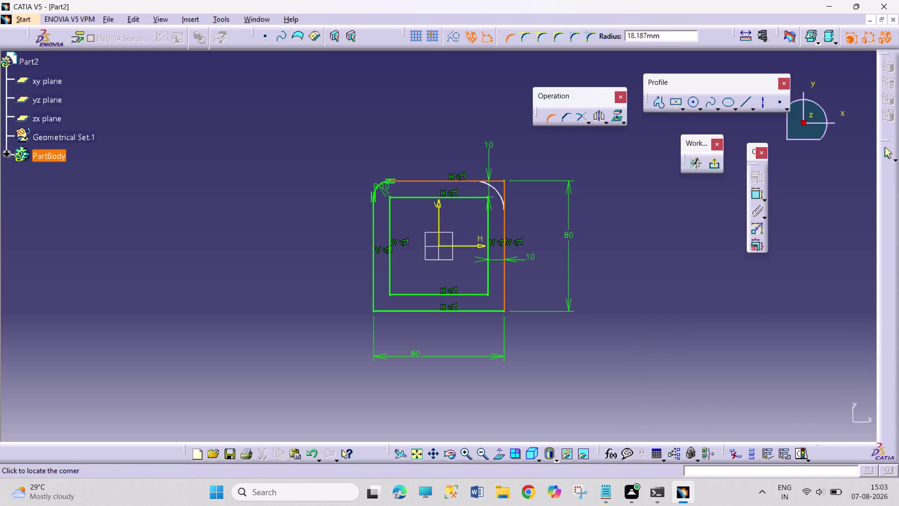
click(493, 183)
click(476, 271)
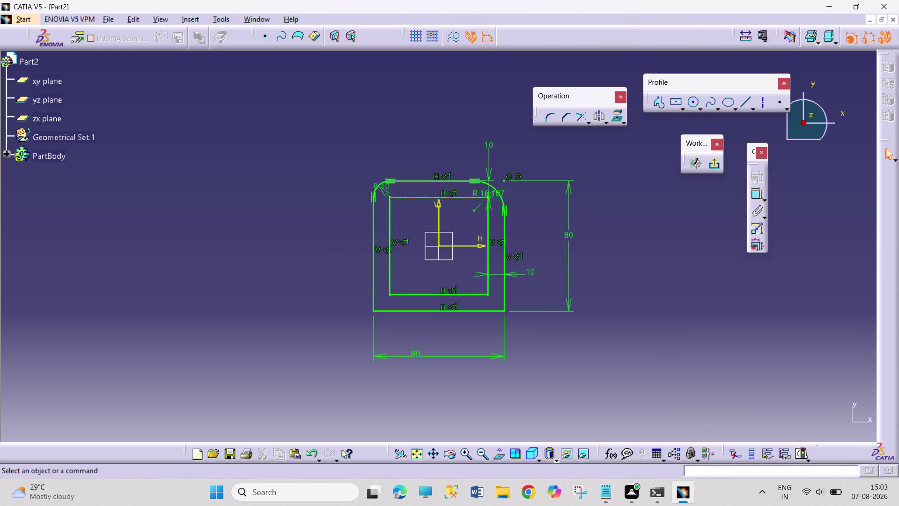
double_click(496, 193)
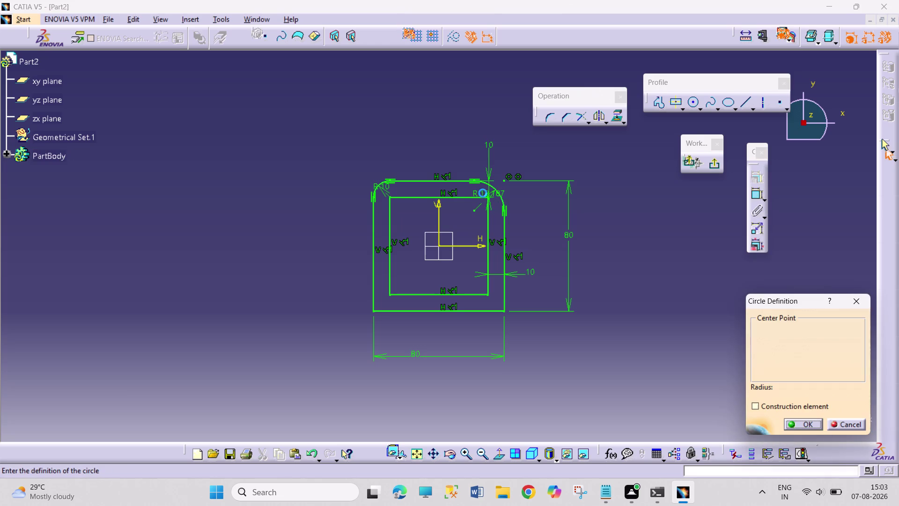
click(850, 425)
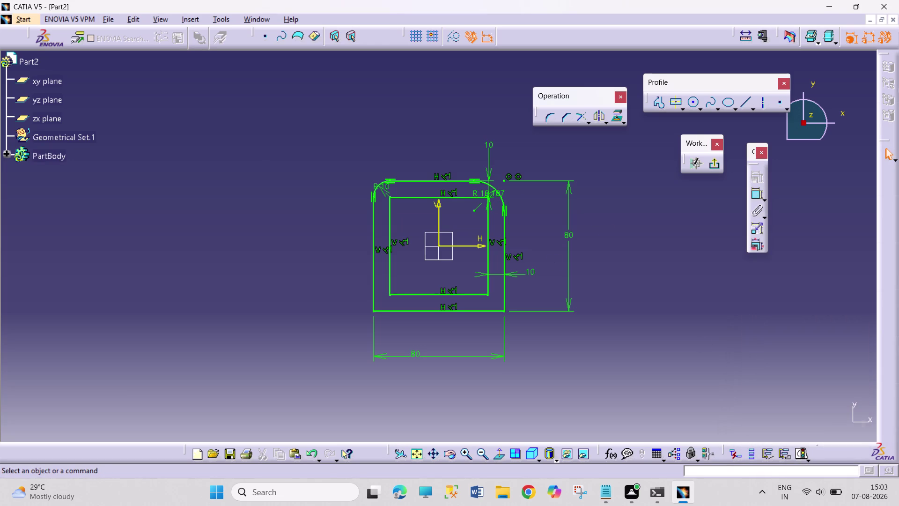
double_click(482, 191)
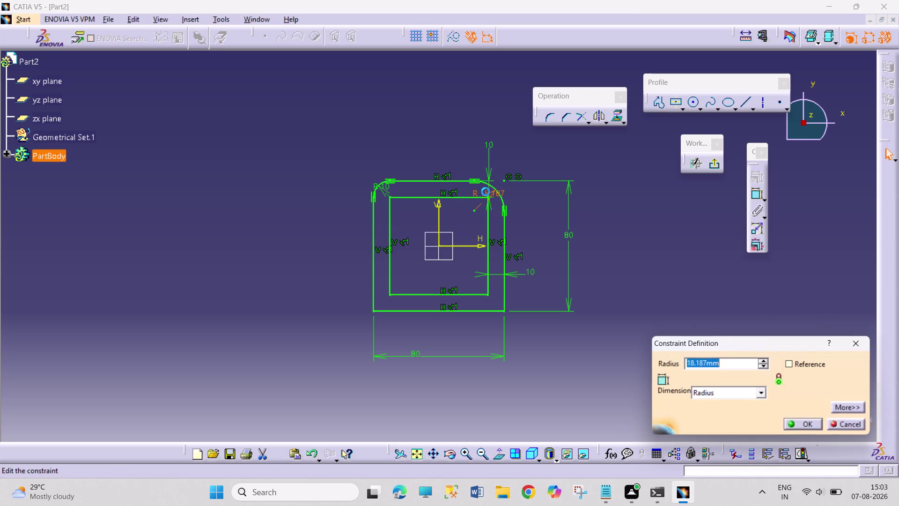
text(10)
key(Return)
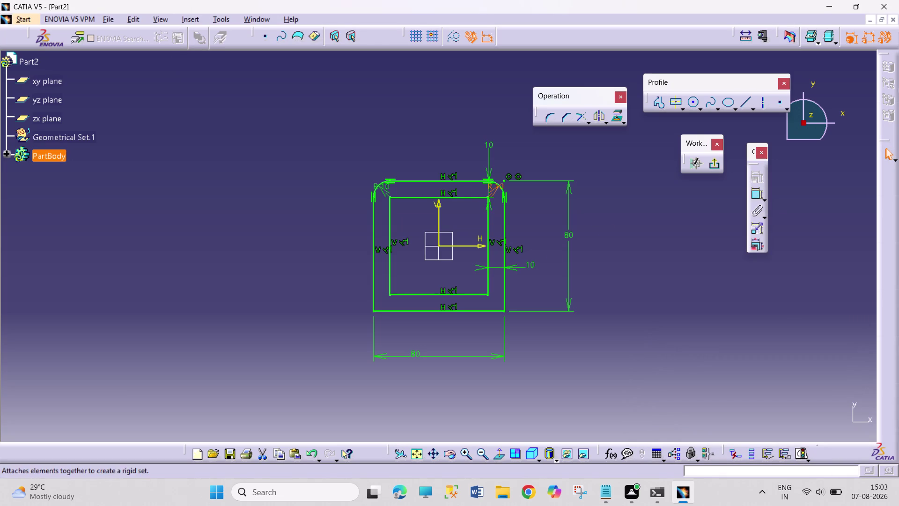
Round the outer bottom-left corner with radius 10.
click(544, 115)
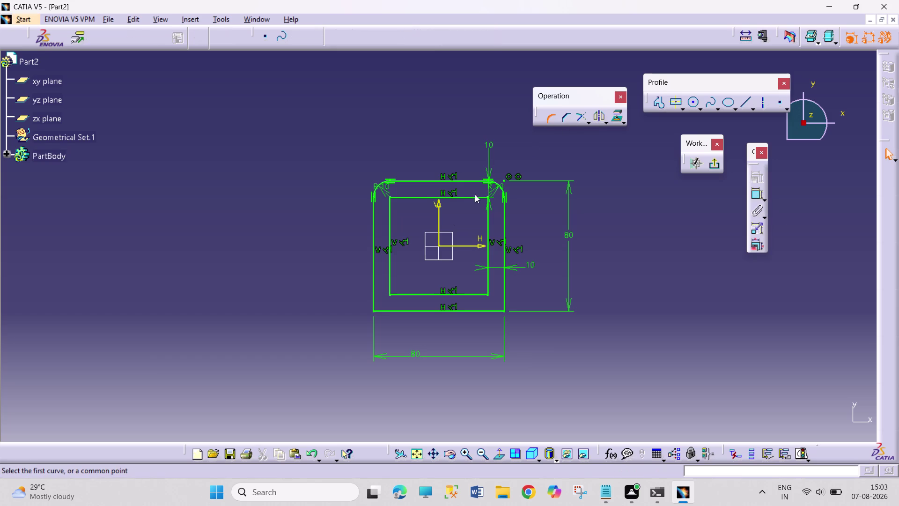
click(373, 295)
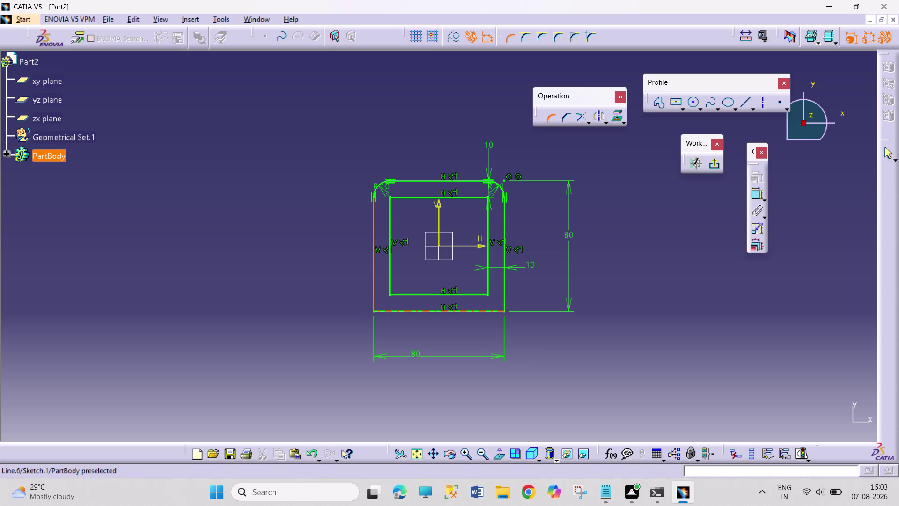
click(381, 310)
click(379, 300)
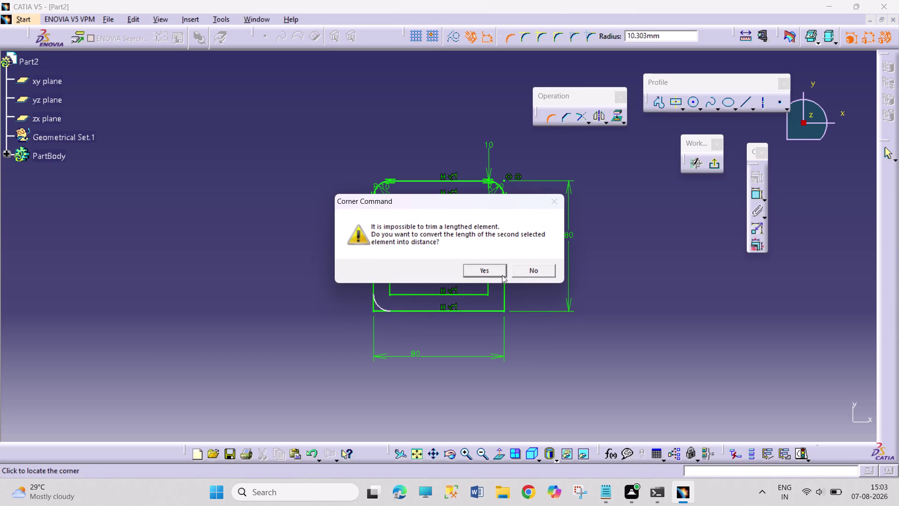
click(477, 269)
double_click(390, 301)
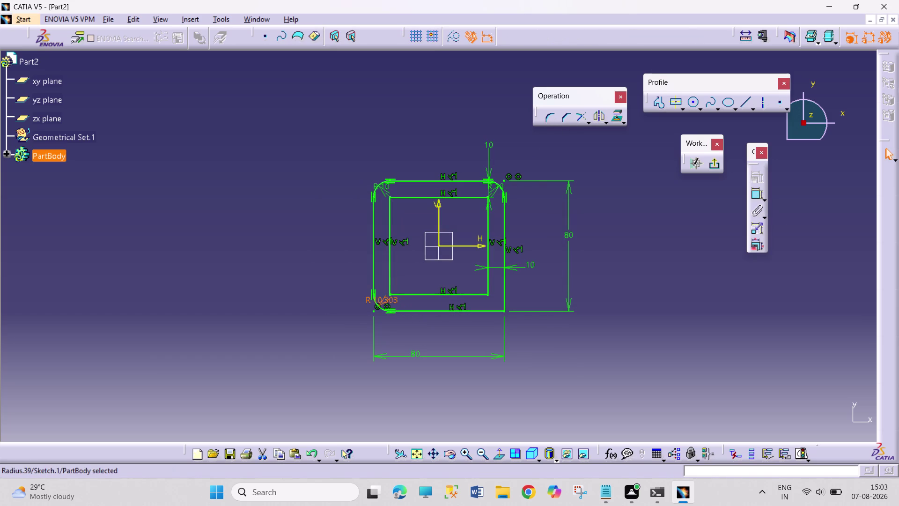
text(10)
key(Return)
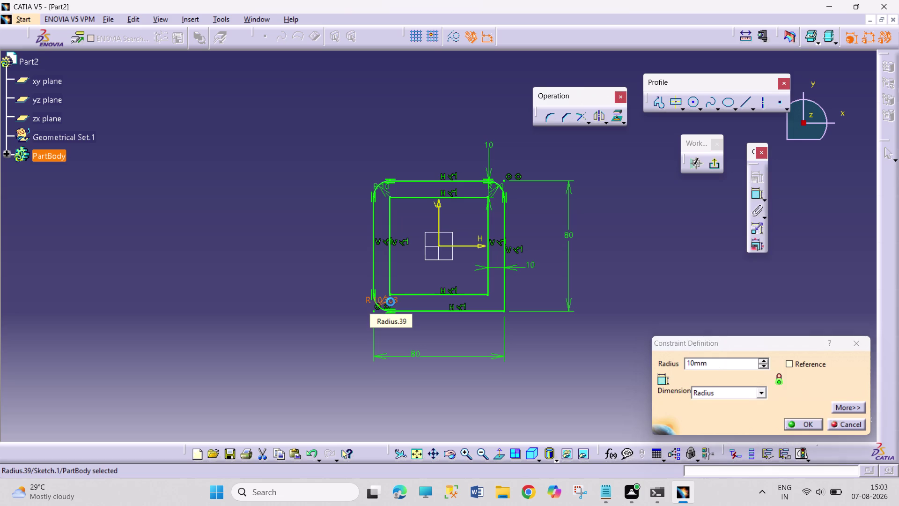
Round the outer bottom-right corner with radius 10.
click(545, 117)
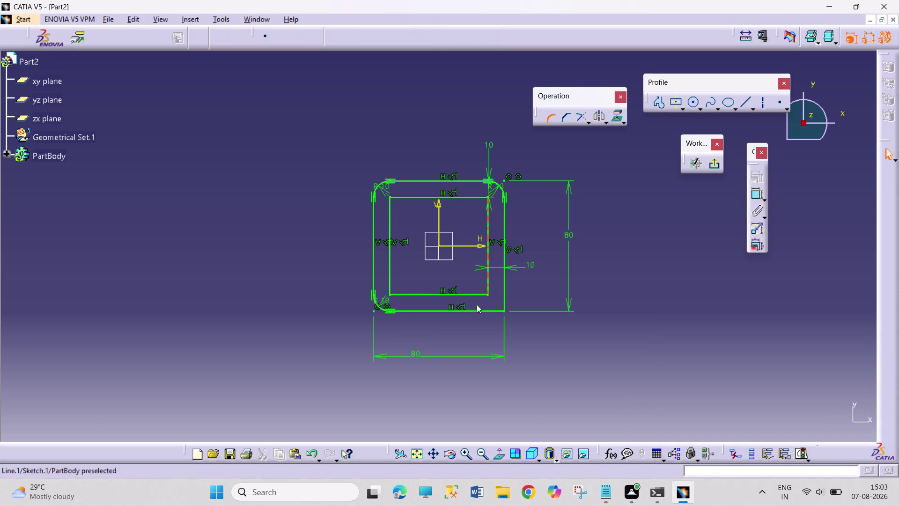
click(488, 313)
click(502, 300)
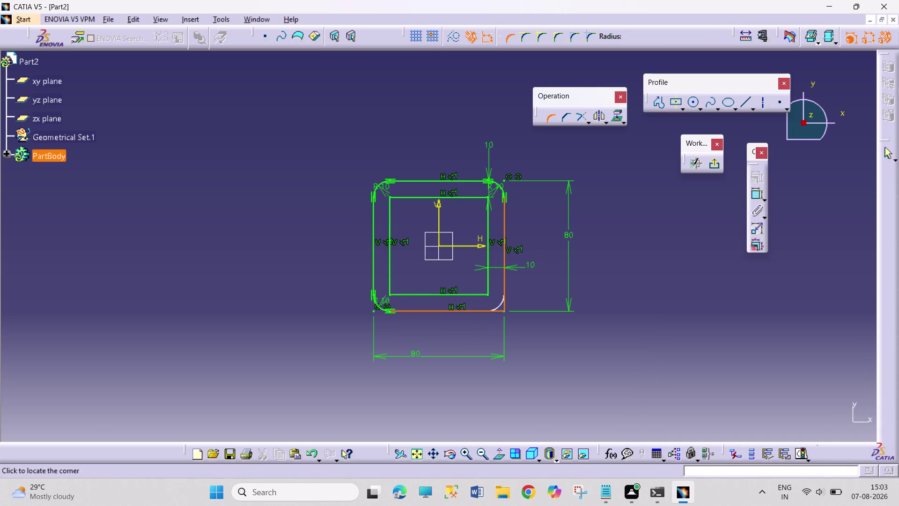
click(500, 304)
double_click(491, 299)
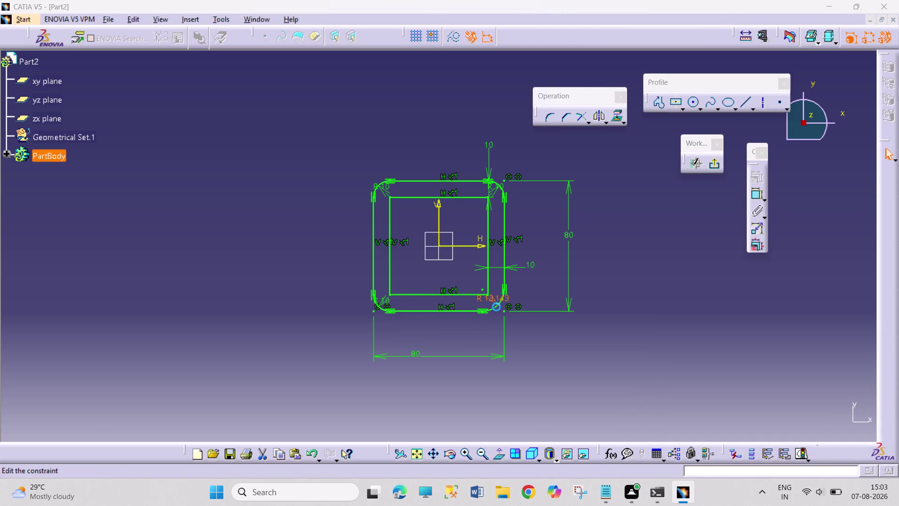
text(10)
key(Return)
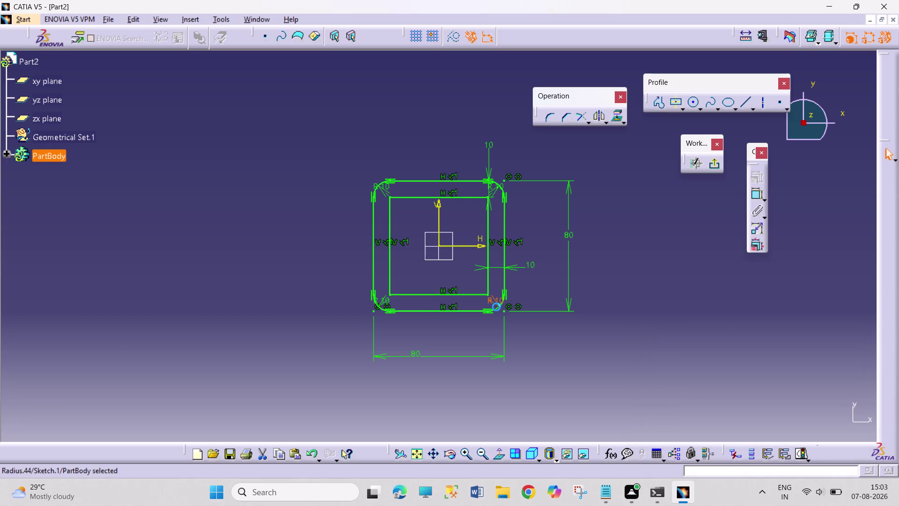
Round the inner square's top-left corner with radius 5.
click(553, 114)
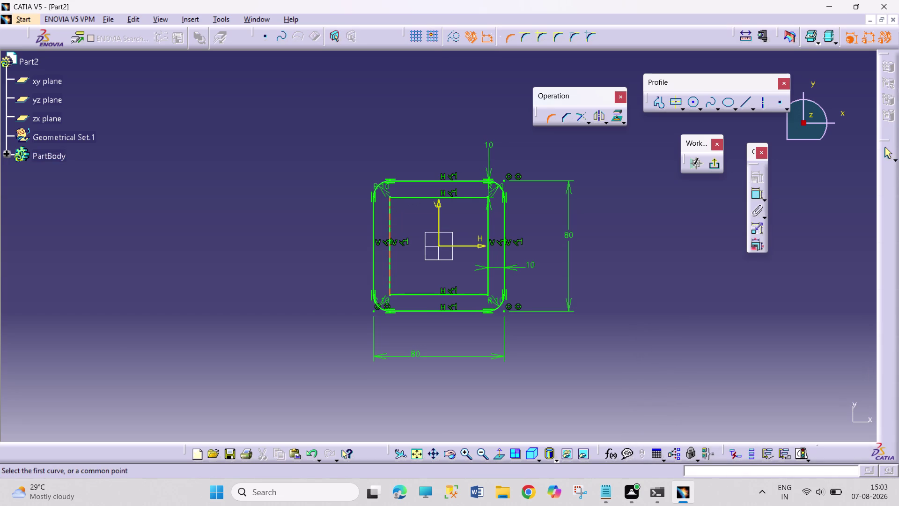
click(391, 206)
click(404, 198)
click(400, 202)
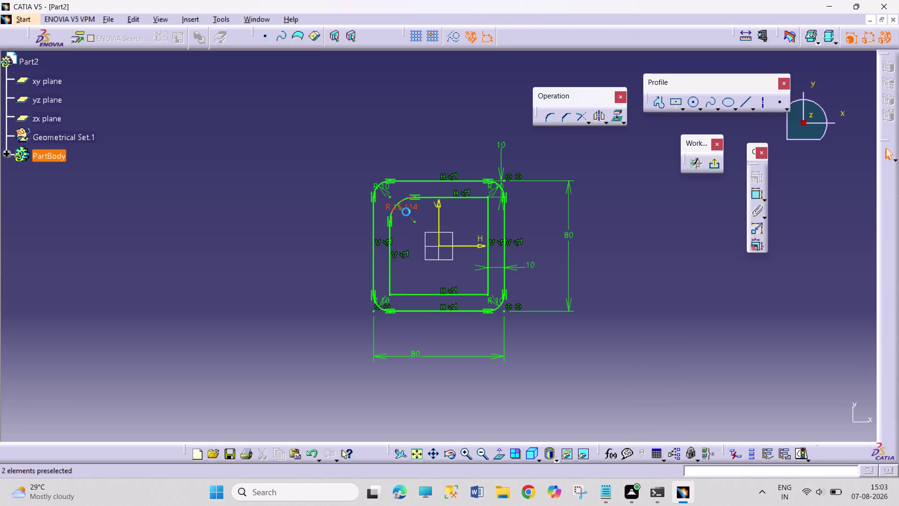
double_click(410, 209)
key(5)
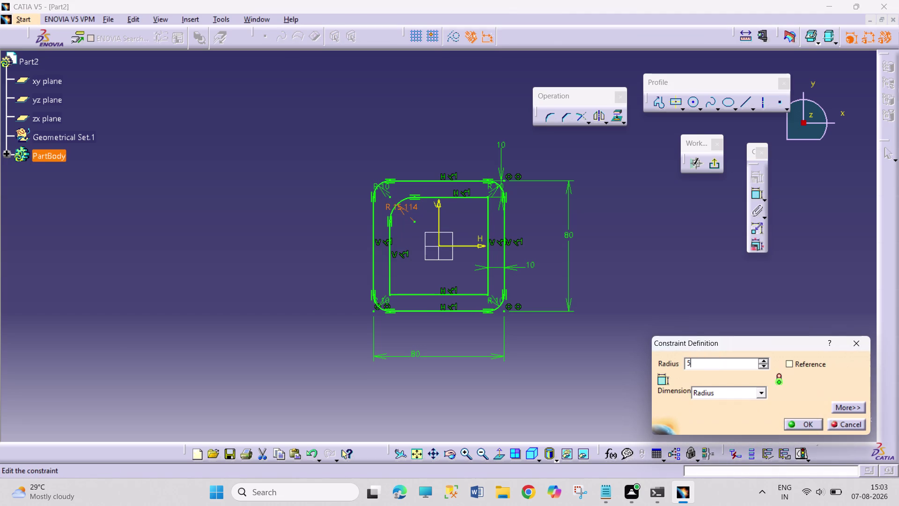
key(Return)
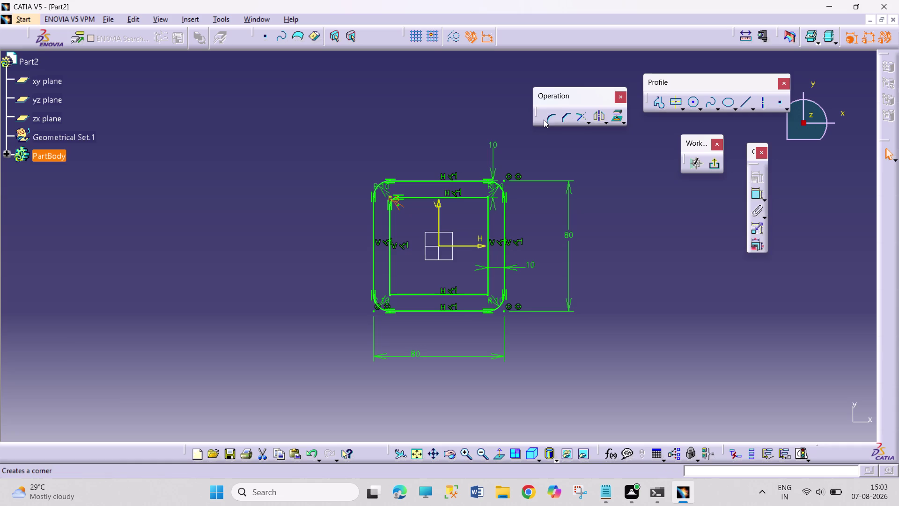
Round the inner top-right corner with a 5 mm radius.
click(543, 119)
click(476, 196)
click(488, 204)
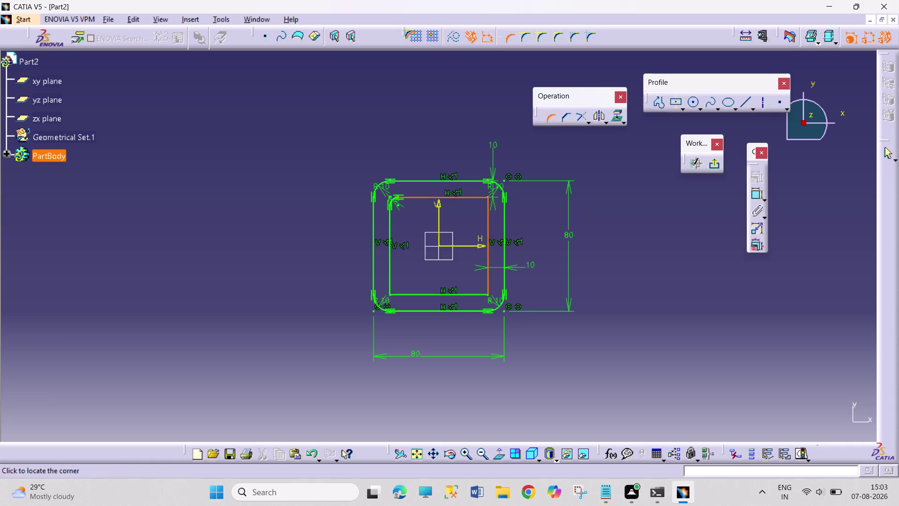
click(481, 205)
double_click(467, 205)
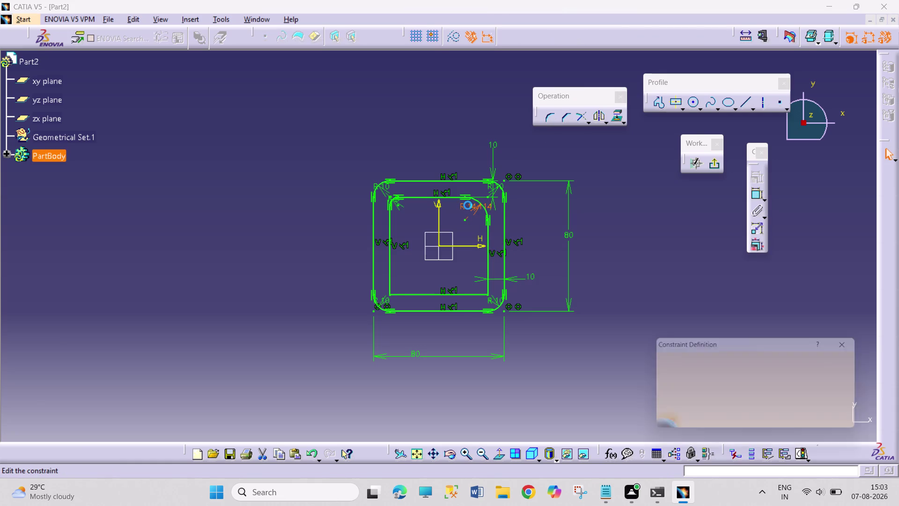
key(5)
key(Return)
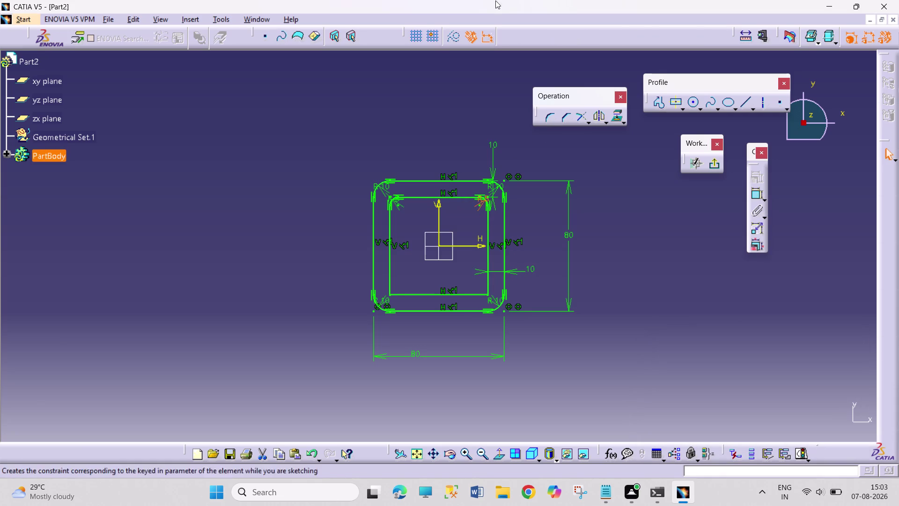
Round the inner bottom-left corner with a 5 mm radius.
click(554, 116)
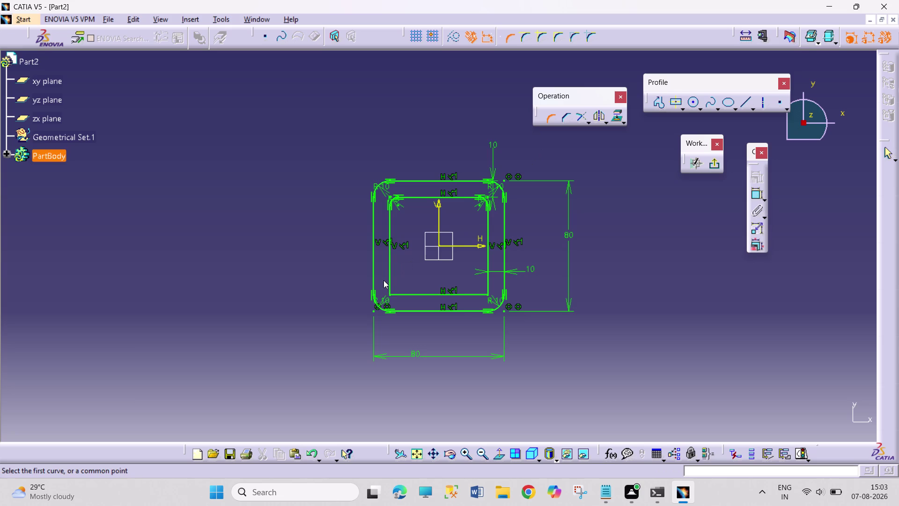
click(392, 279)
click(404, 295)
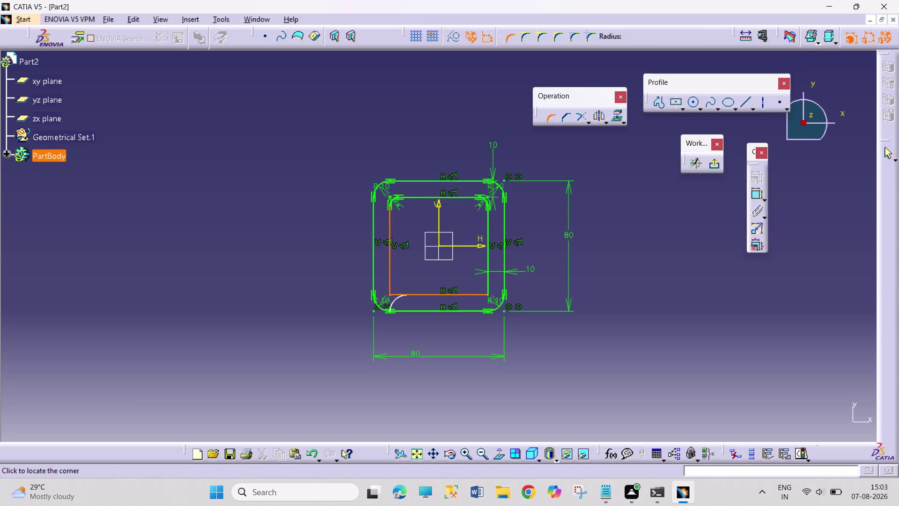
click(401, 285)
double_click(414, 274)
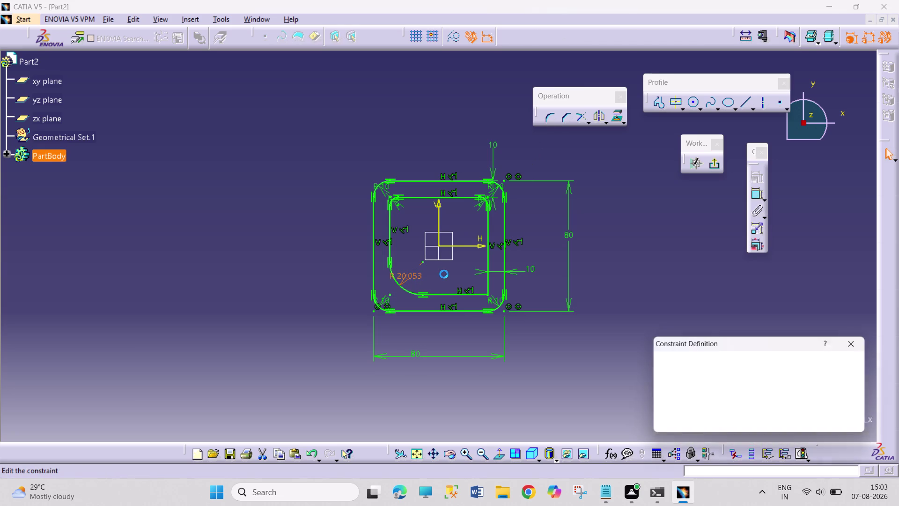
key(5)
key(Return)
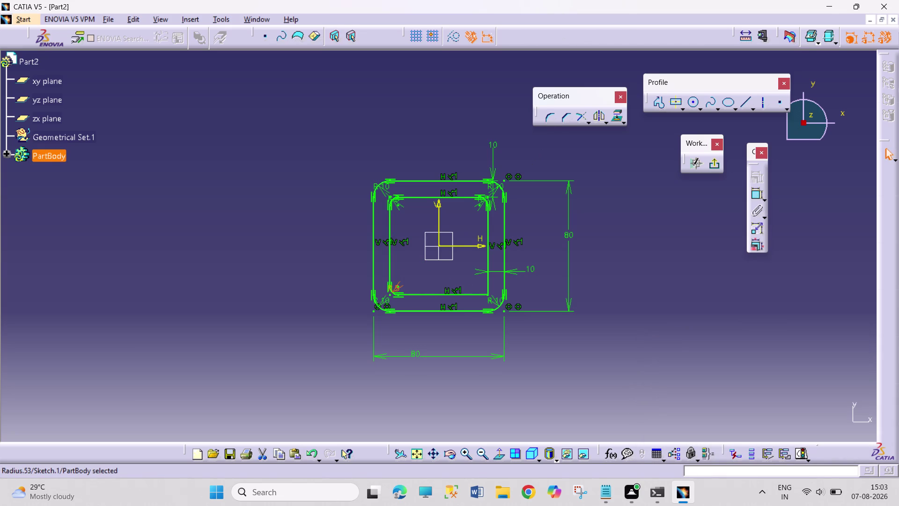
Round the inner bottom-right corner with a 5 mm radius and exit the sketch.
click(549, 118)
click(481, 295)
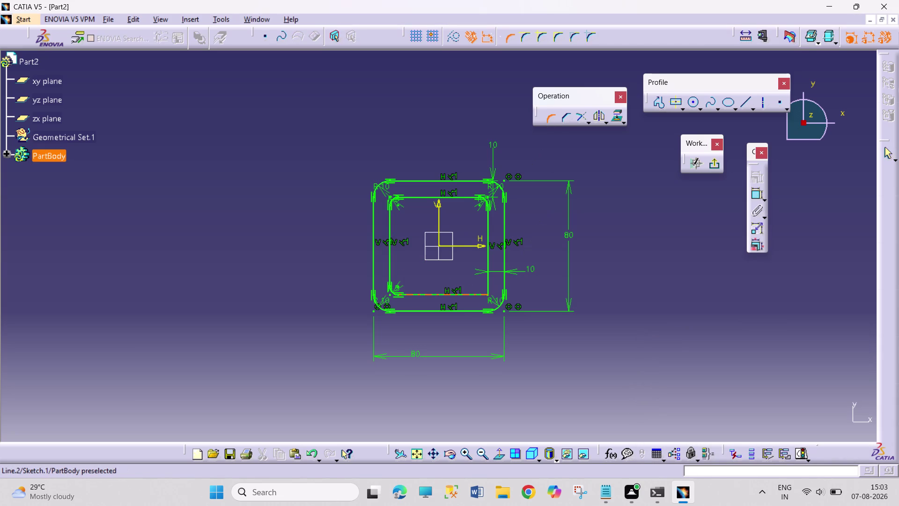
click(488, 284)
click(473, 285)
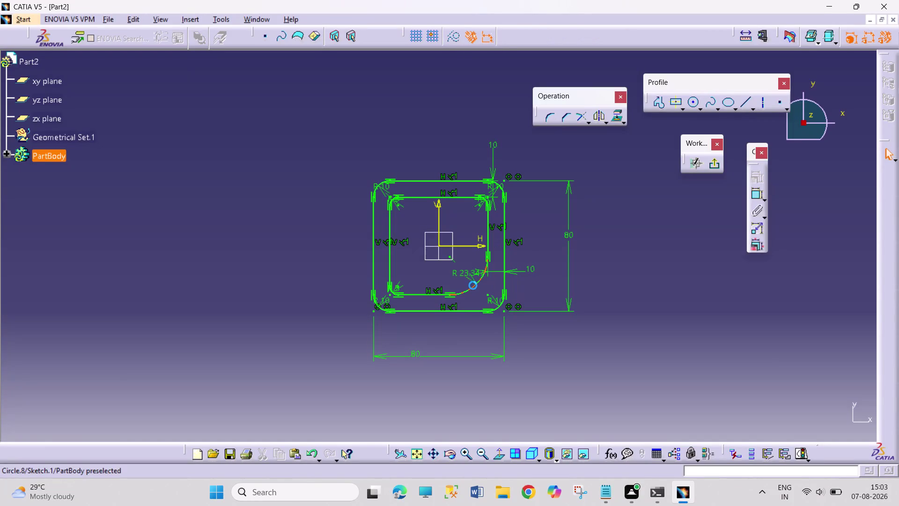
double_click(470, 276)
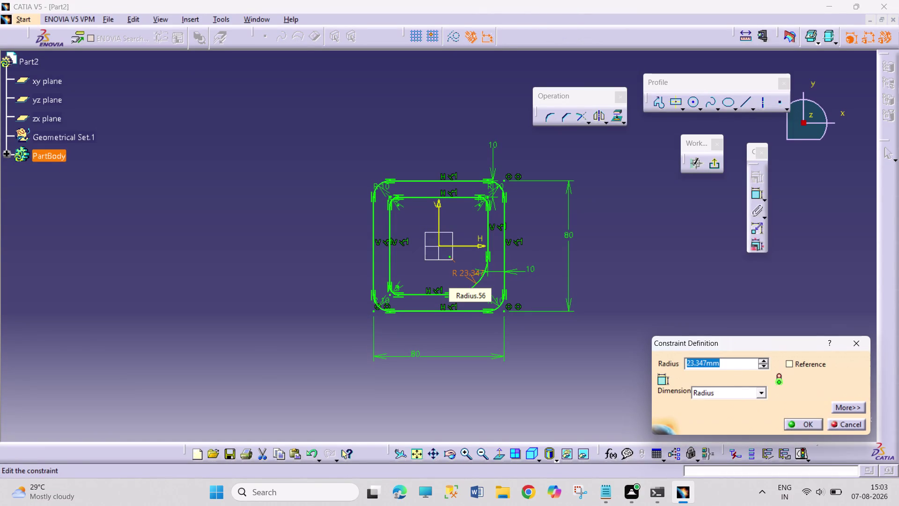
key(5)
key(Return)
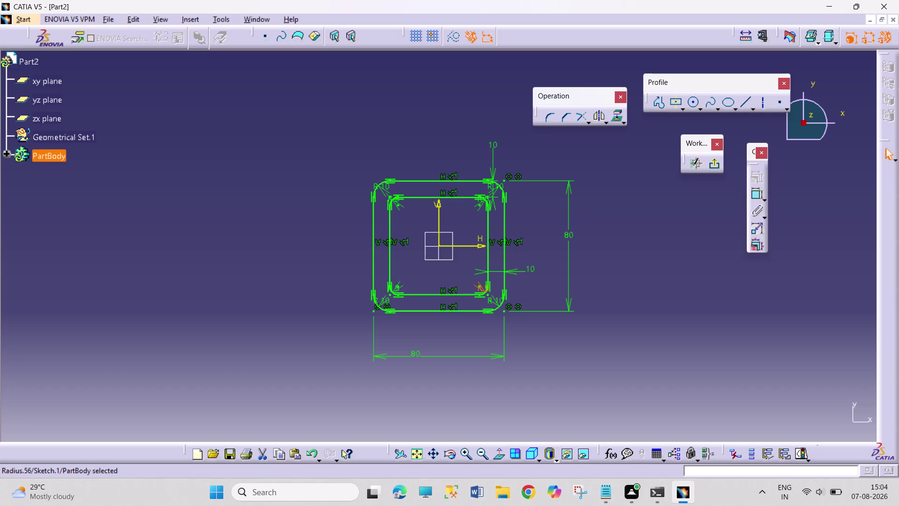
click(720, 169)
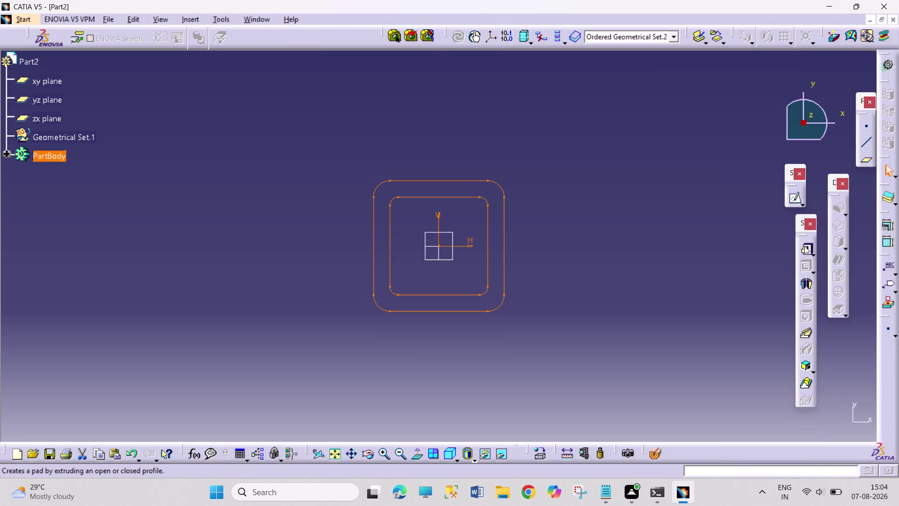
Pad Sketch.1 to a 120 mm length and fit the part in view.
click(805, 247)
click(543, 270)
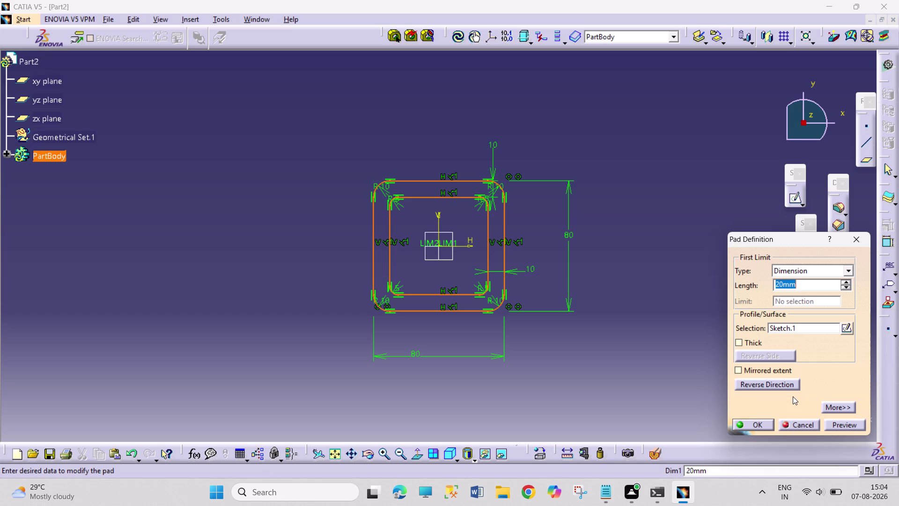
text(120)
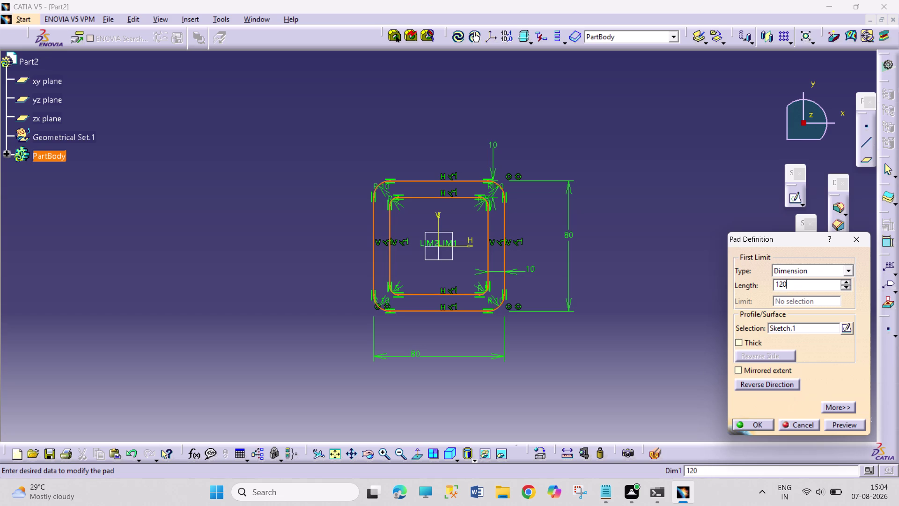
key(Return)
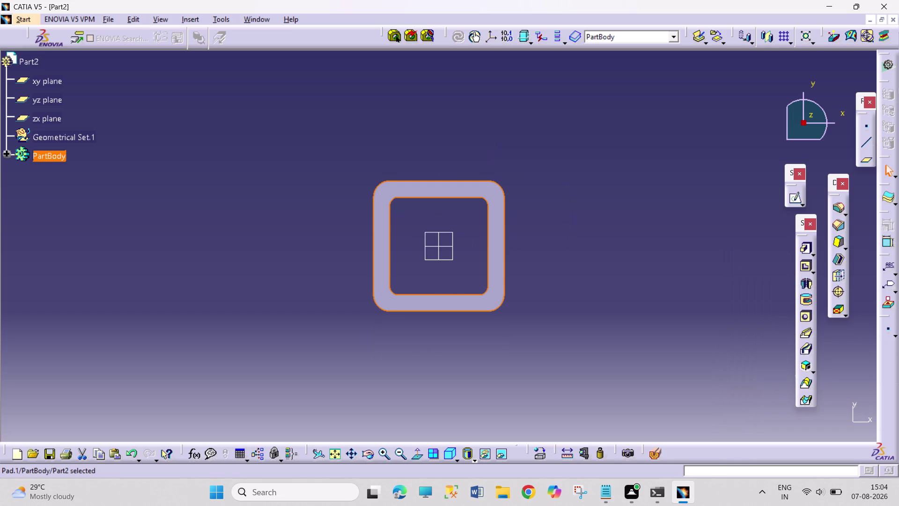
click(338, 455)
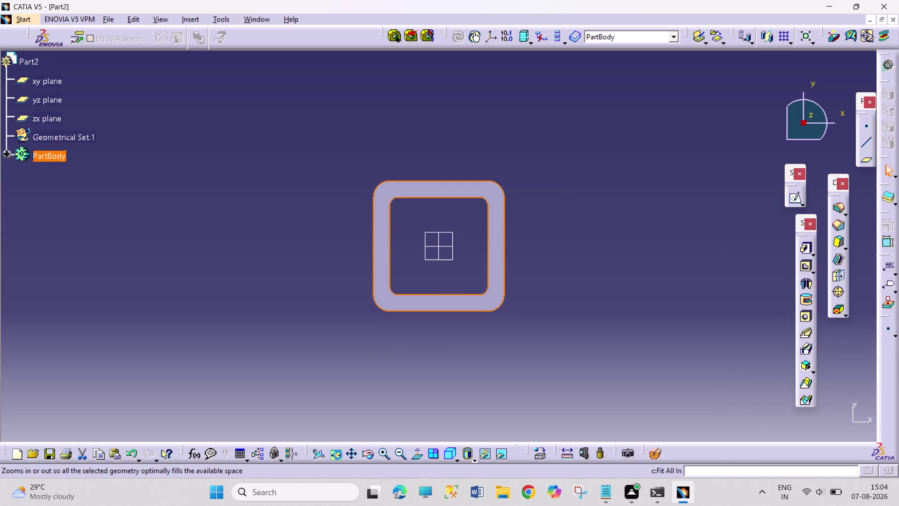
Orbit the hollow tube into a 3D view, deselect it, and start saving with Ctrl+S.
click(368, 454)
drag(687, 337, 634, 164)
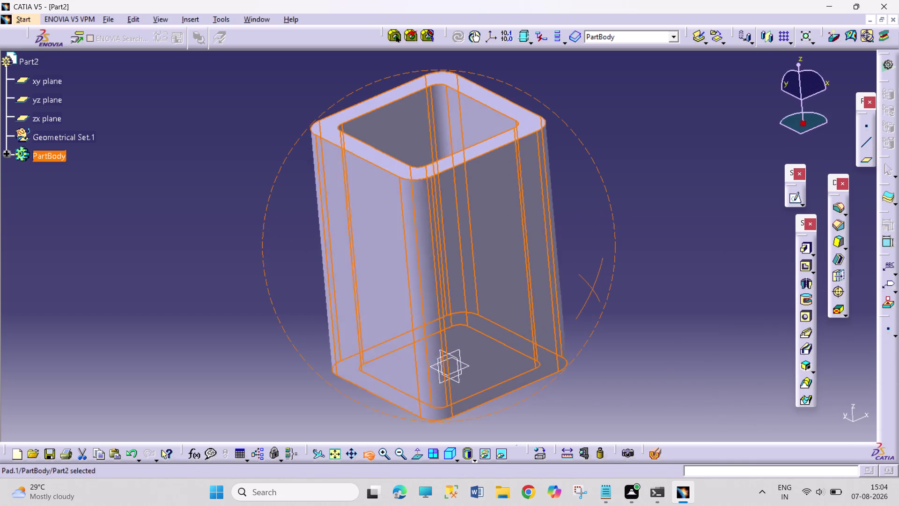
drag(633, 164, 635, 162)
click(662, 222)
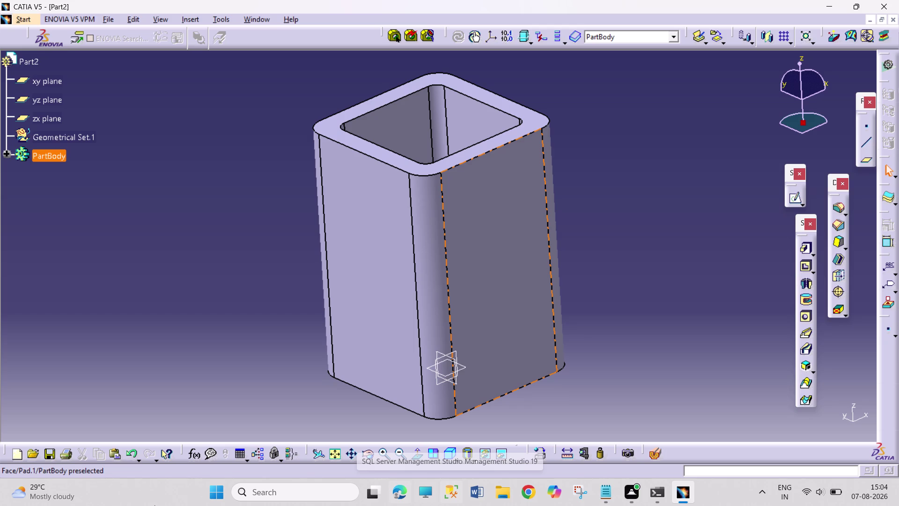
click(719, 329)
key(ctrl+s)
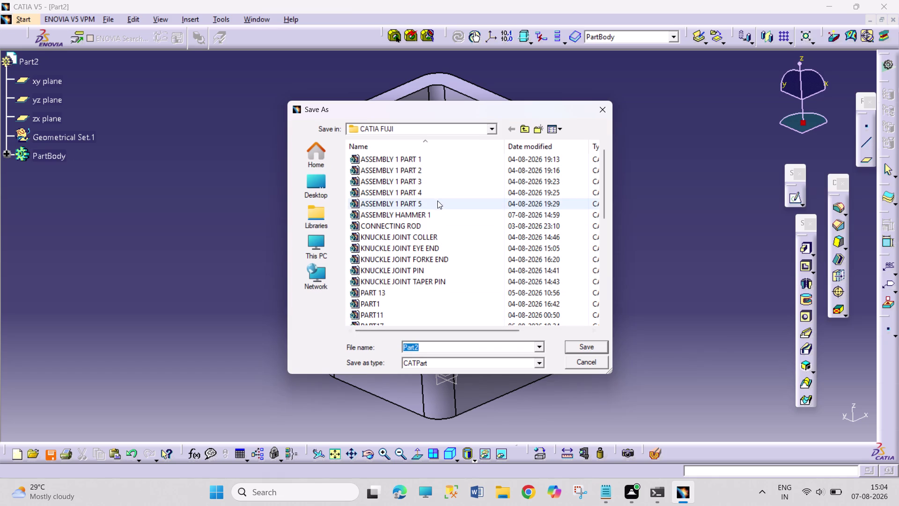
Save the hollow tube as ASSEMBLY HAMMER 2, then start a new document.
click(445, 214)
click(482, 345)
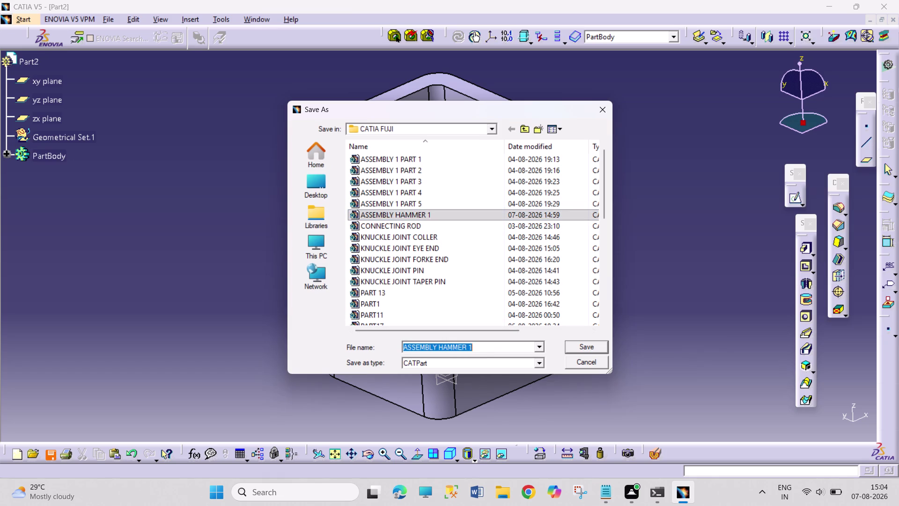
click(482, 345)
key(2)
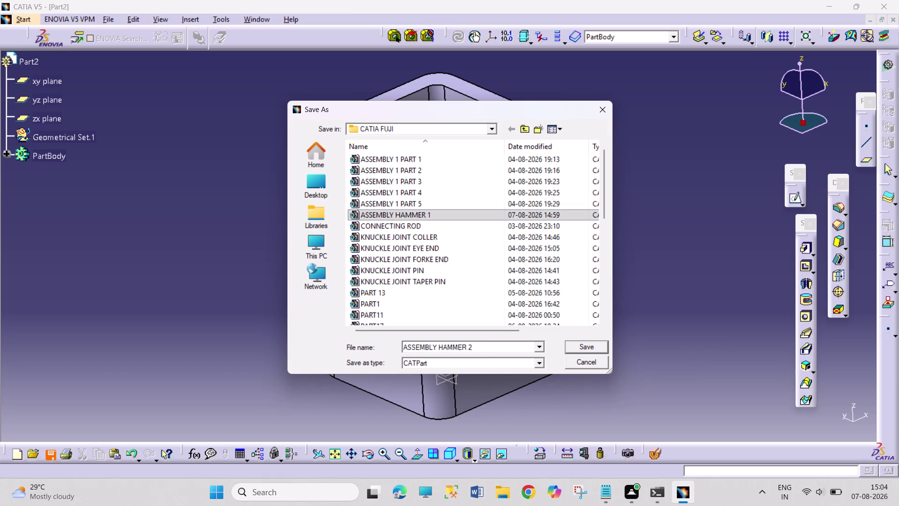
key(Return)
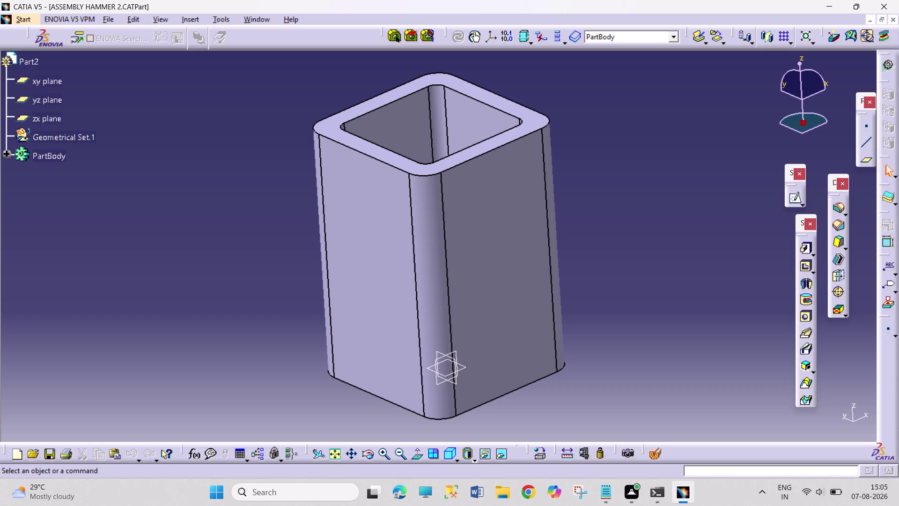
key(ctrl+n)
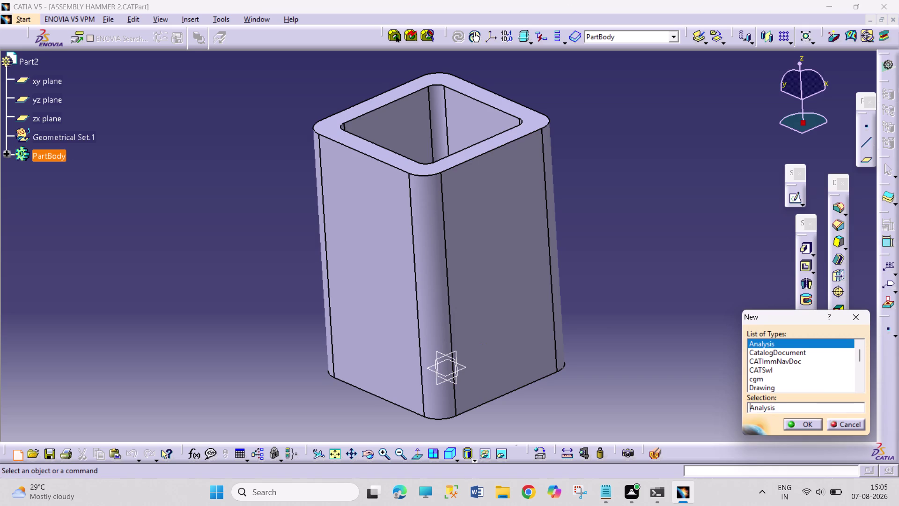
Create a new Part document, Part3.
drag(862, 356, 862, 387)
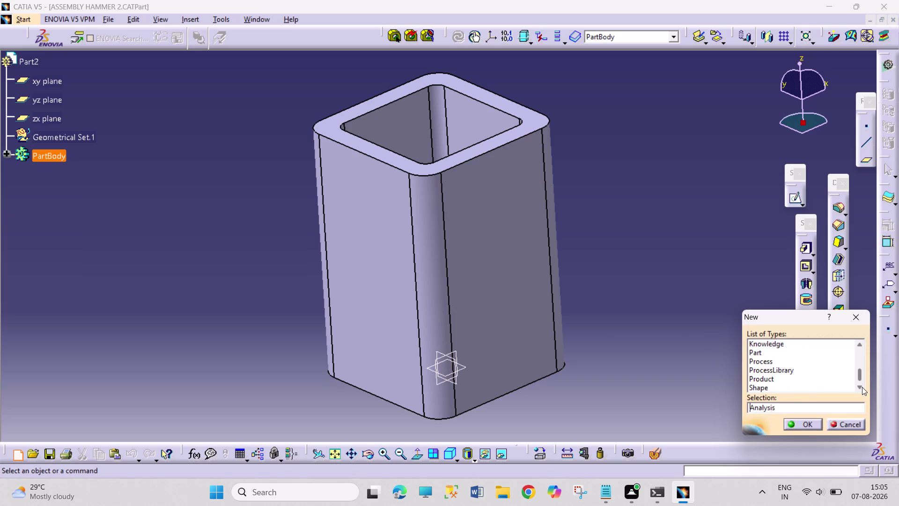
drag(862, 386, 856, 387)
click(804, 345)
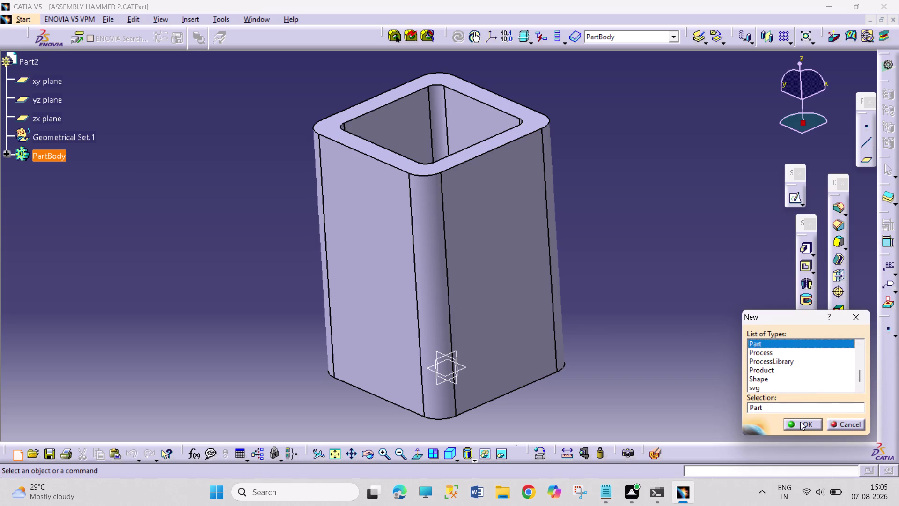
click(800, 422)
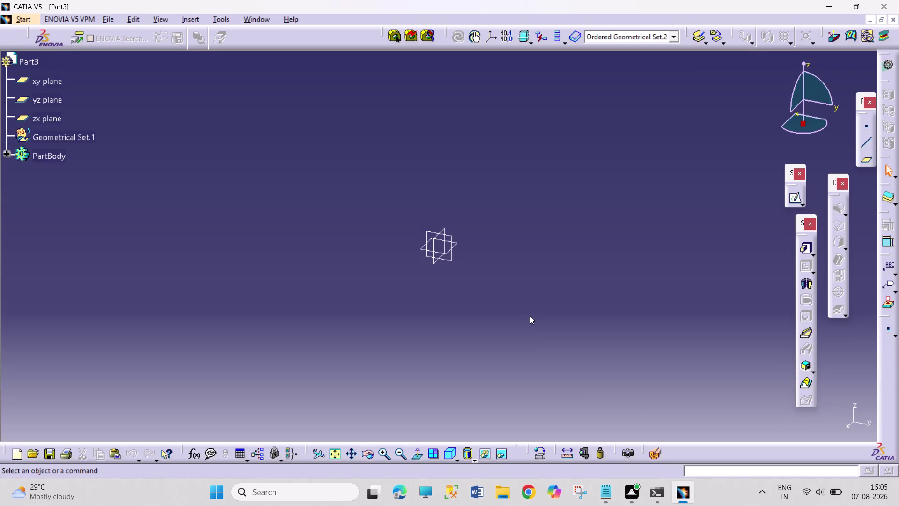
Start a sketch on Part3's xy plane and show the predefined profiles.
click(455, 246)
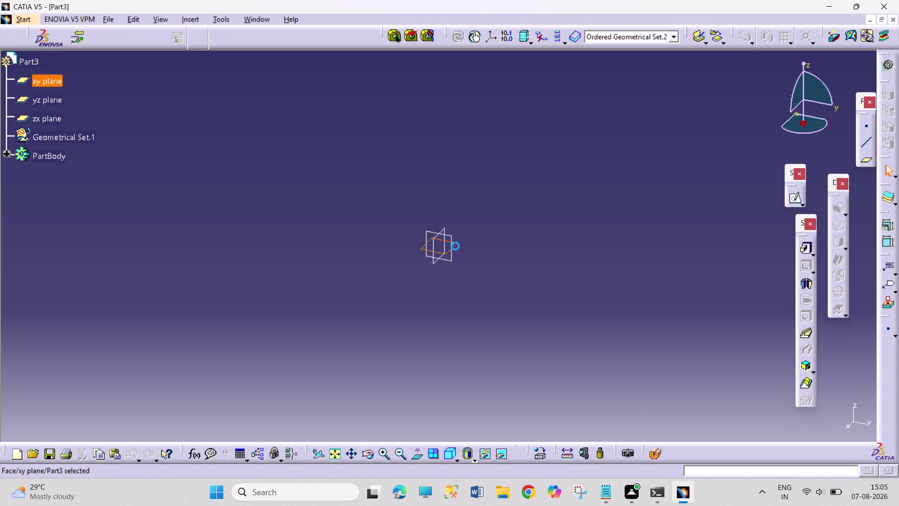
click(797, 200)
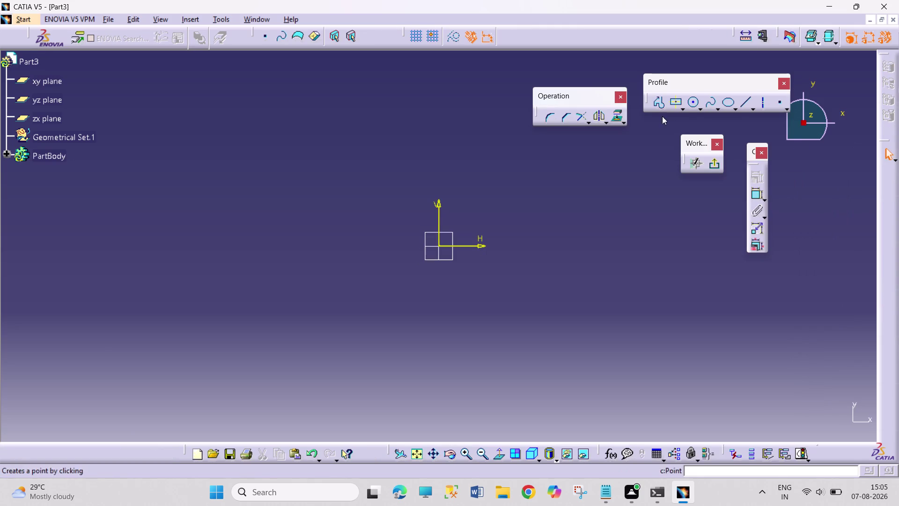
click(680, 107)
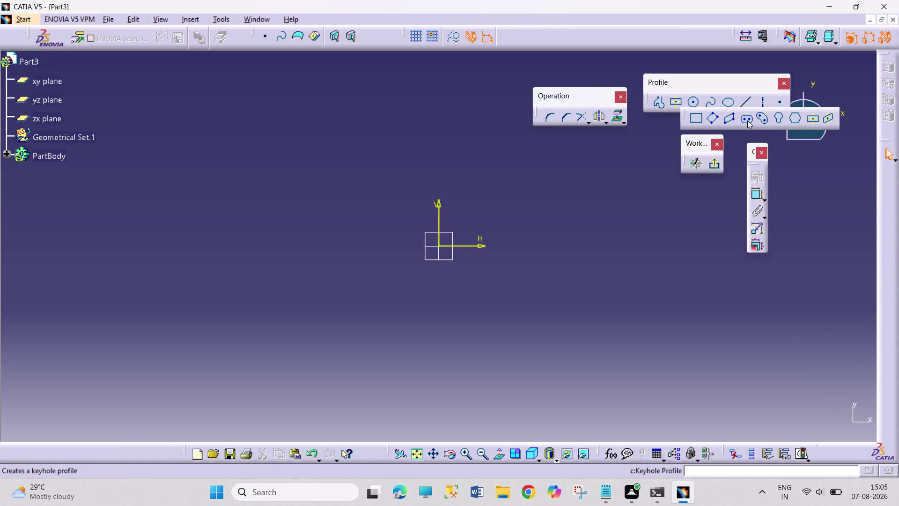
Draw an elongated slot along the horizontal axis through the origin.
click(747, 121)
drag(392, 246, 401, 243)
click(525, 244)
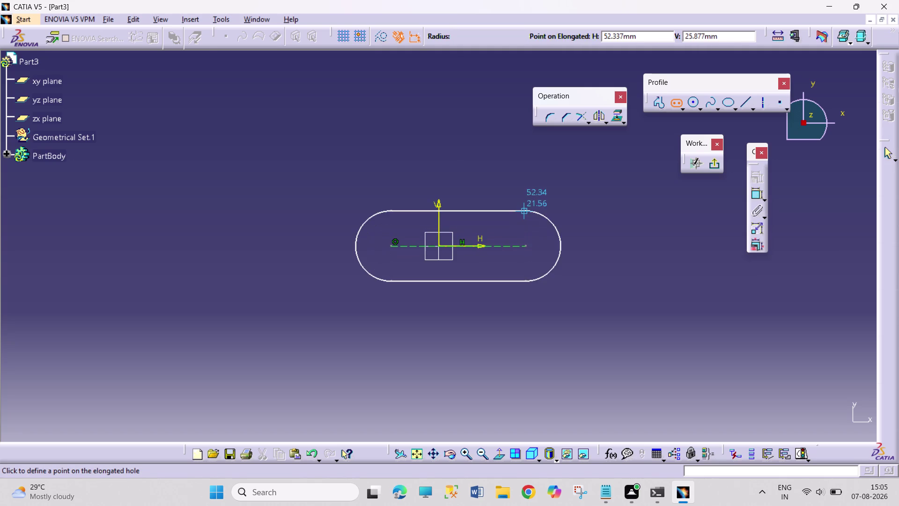
click(525, 203)
click(608, 255)
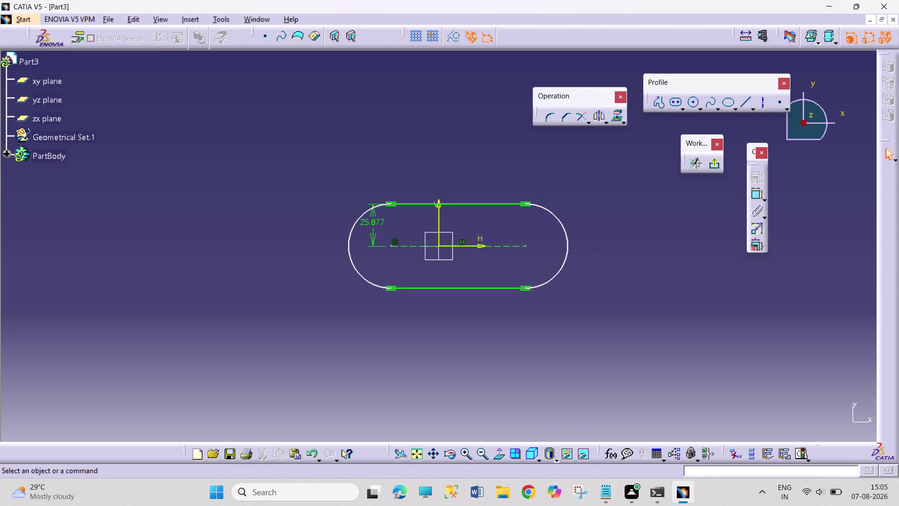
Make the slot's two end centres symmetric about the vertical axis.
click(527, 248)
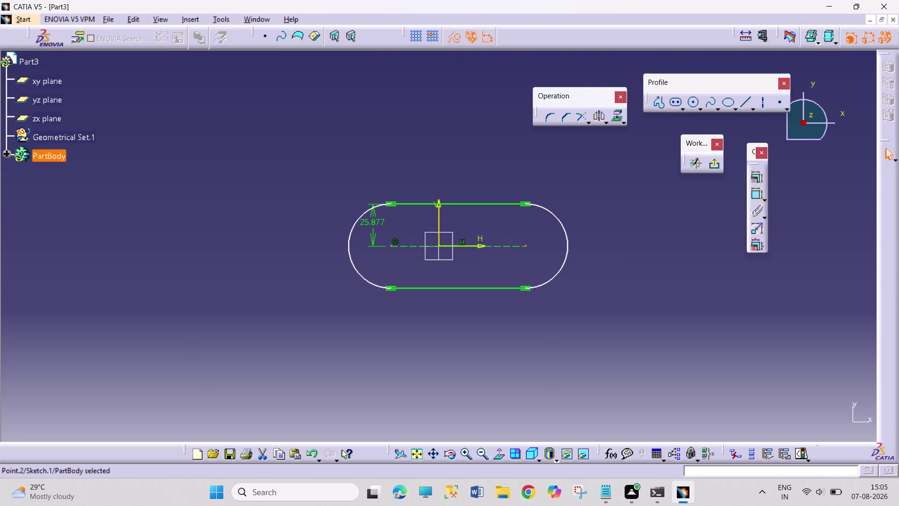
click(392, 248)
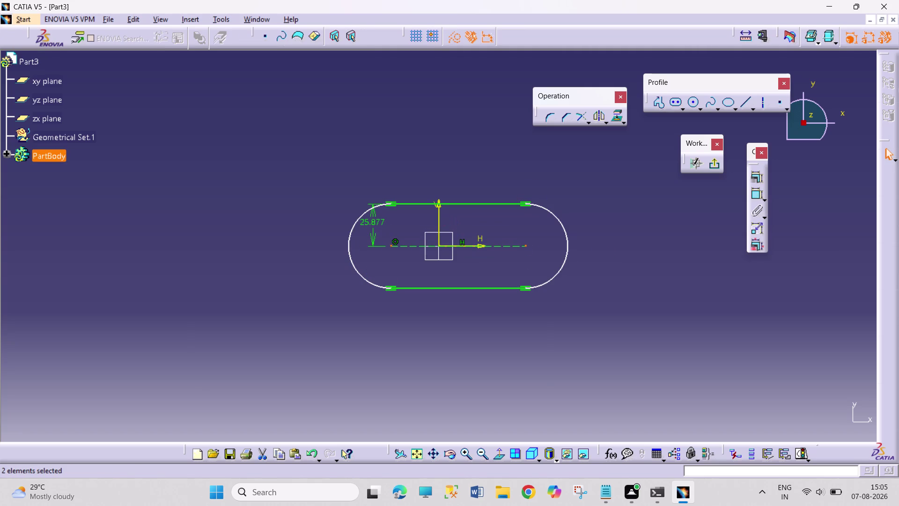
click(439, 217)
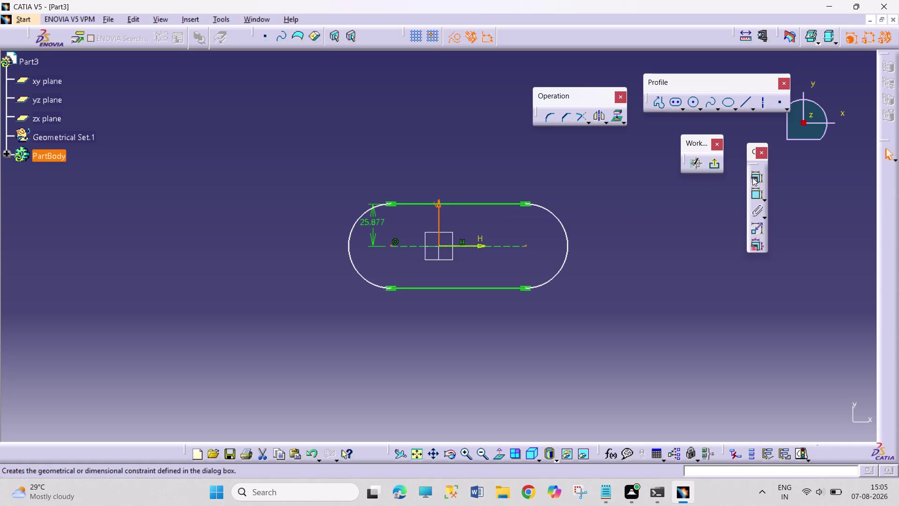
click(752, 177)
click(772, 378)
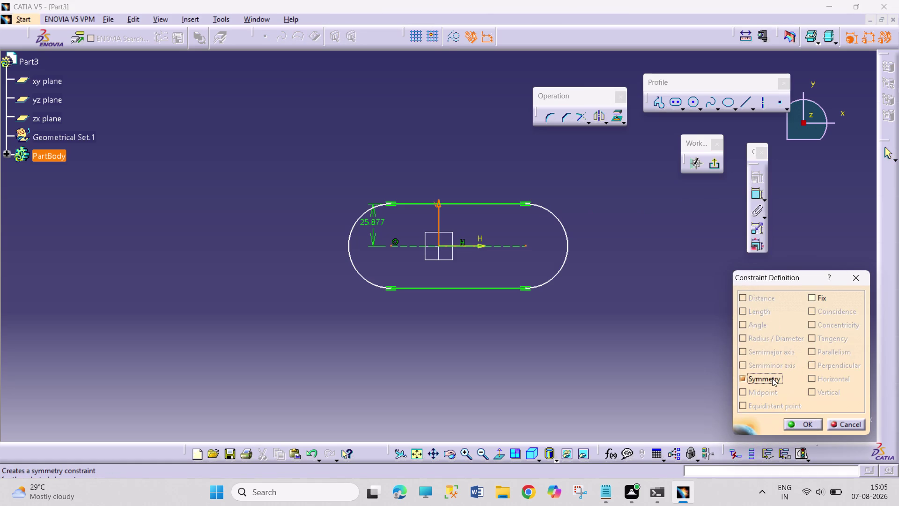
click(794, 416)
click(800, 426)
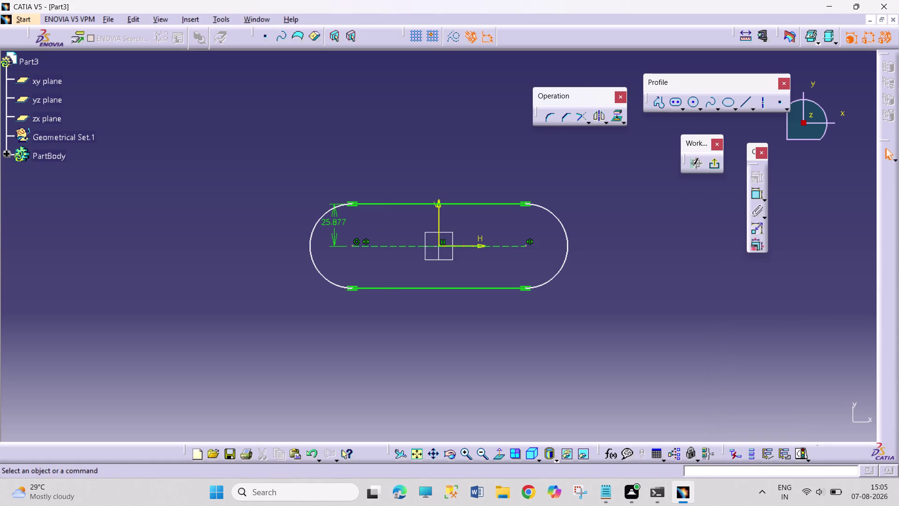
Dimension the slot's centre-to-centre distance to 40 mm.
click(758, 190)
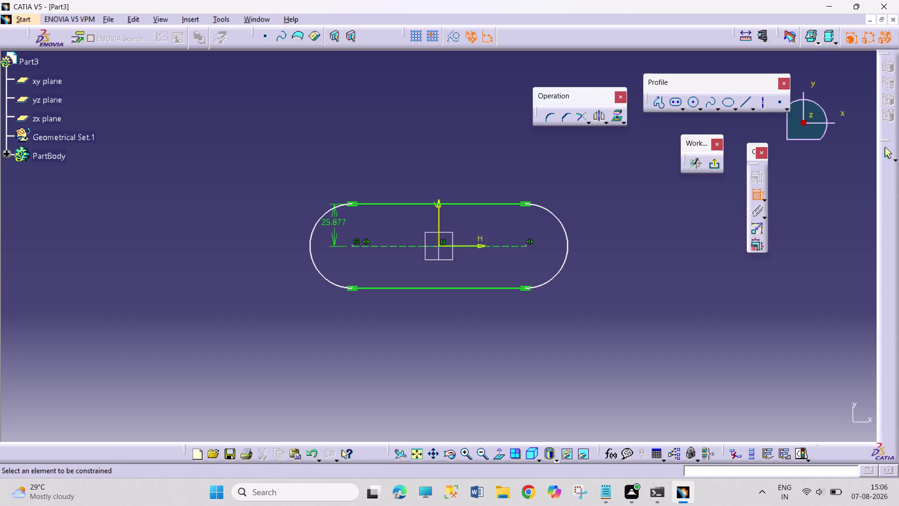
click(509, 246)
click(451, 166)
double_click(452, 165)
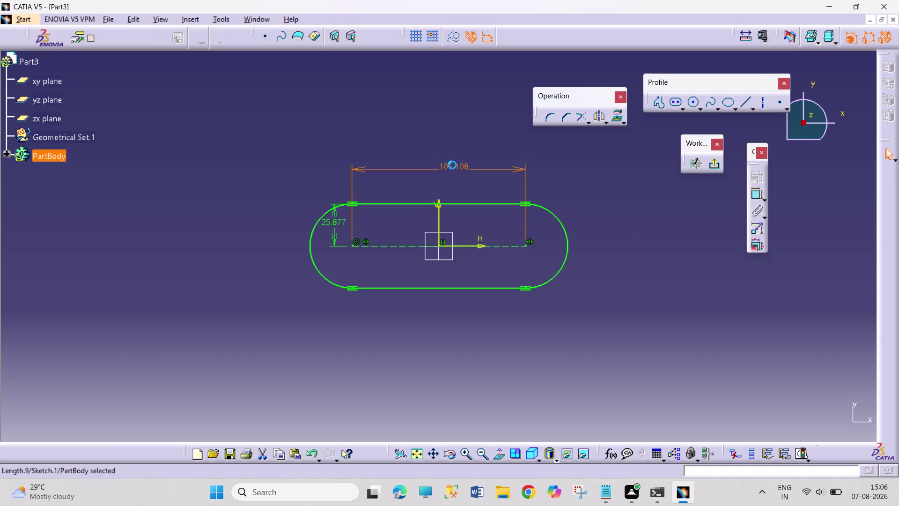
text(40)
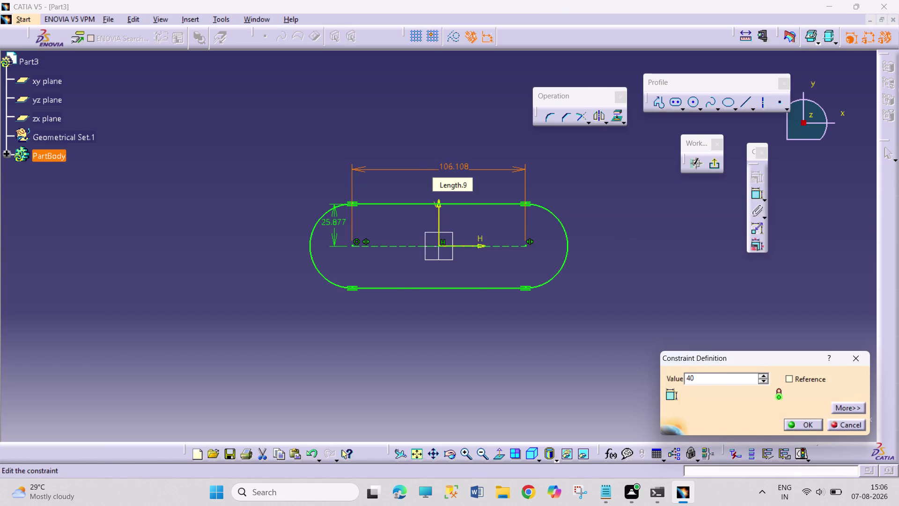
key(Return)
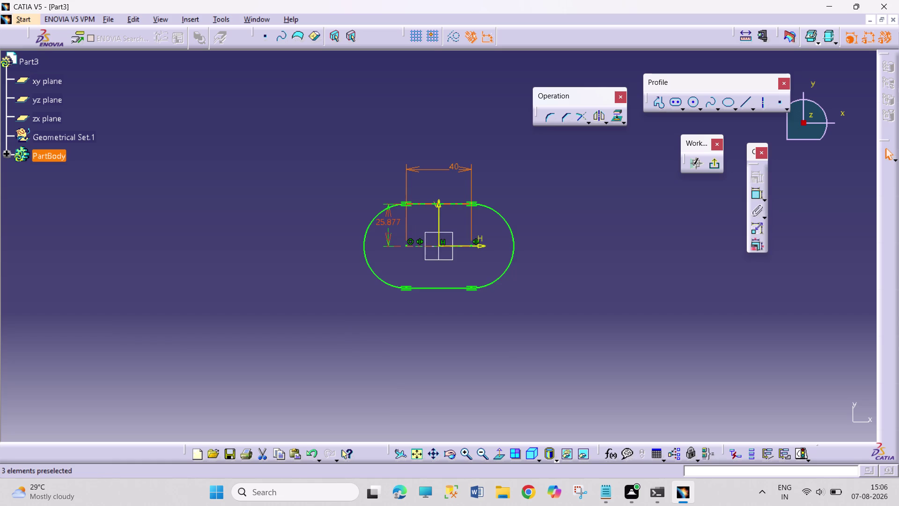
right_click(389, 219)
click(413, 377)
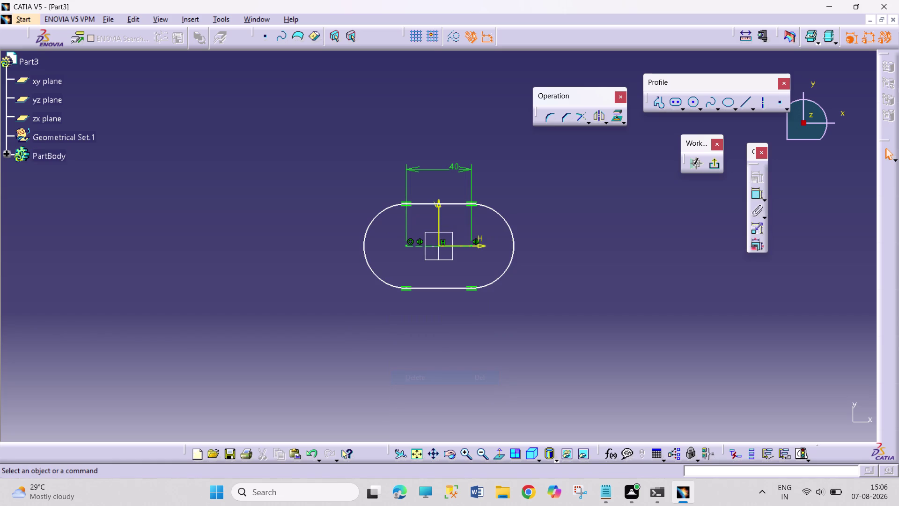
Add a radius dimension to the slot's right arc, then delete it.
click(755, 197)
click(512, 238)
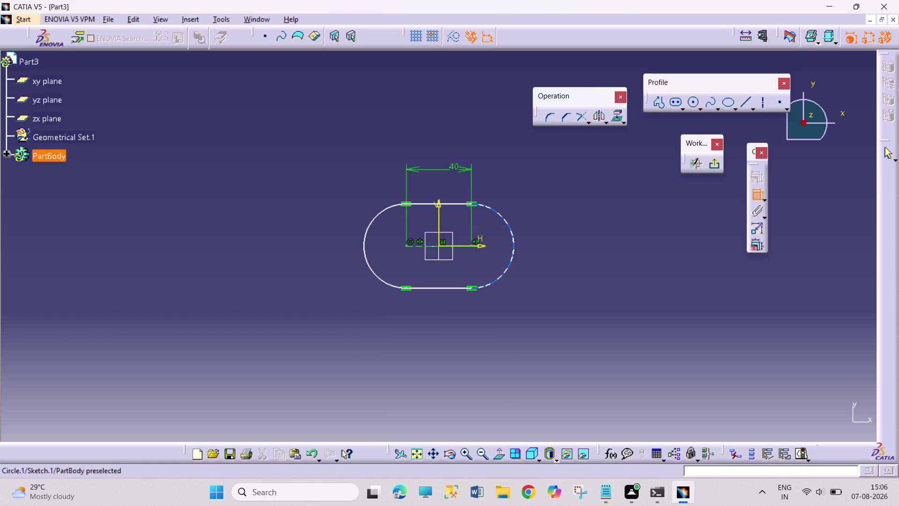
click(556, 211)
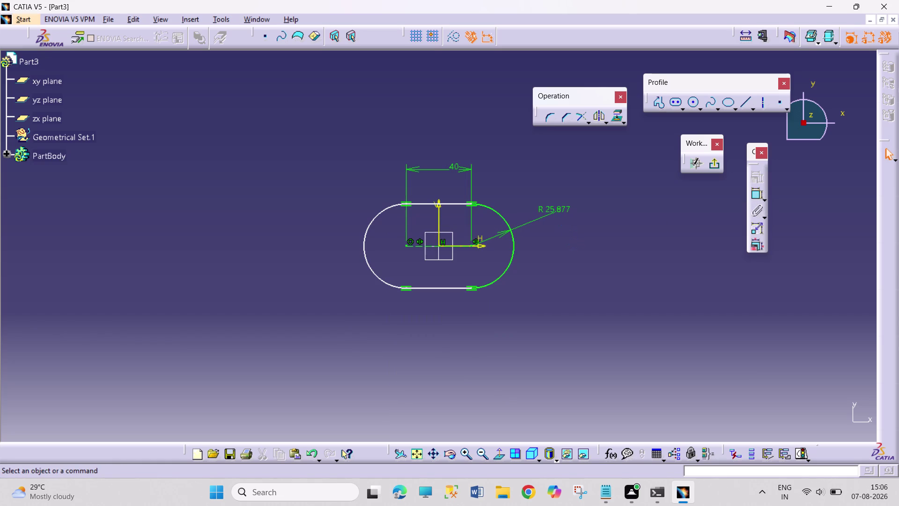
right_click(555, 210)
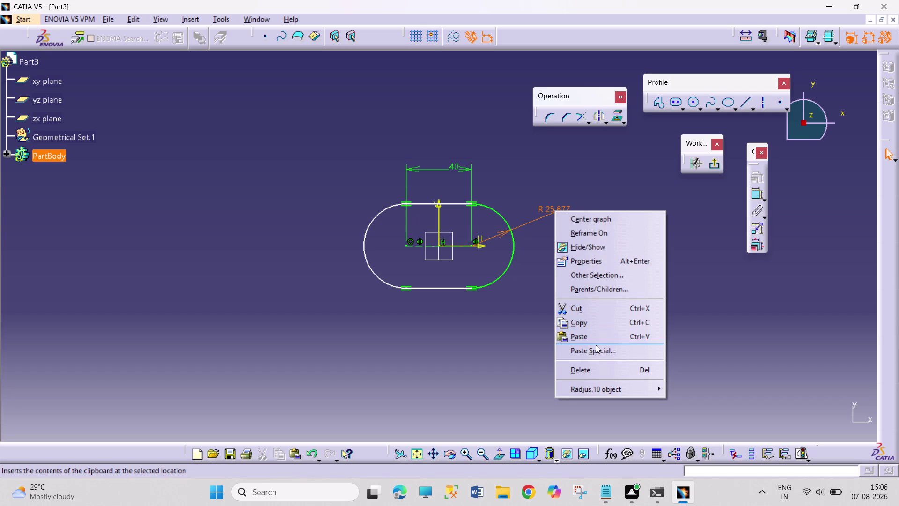
click(599, 371)
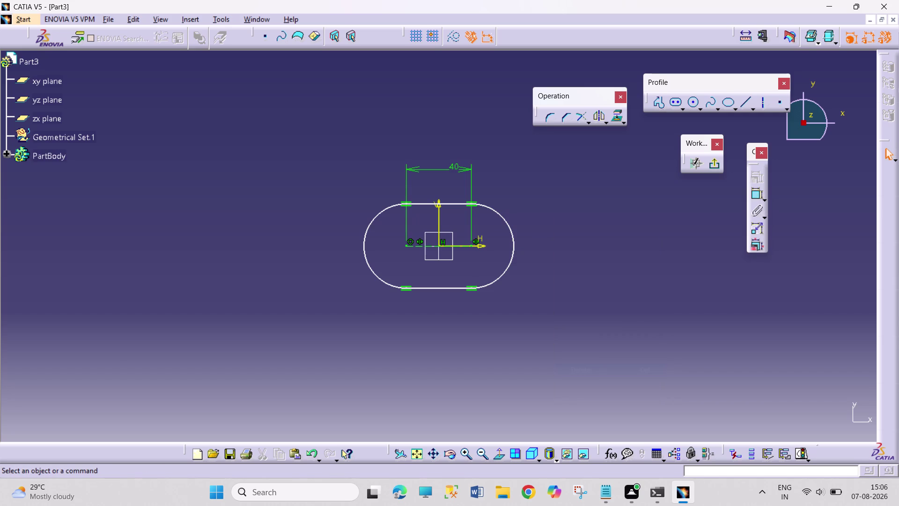
Undo the last three actions.
key(ctrl+z)
key(ctrl+z)
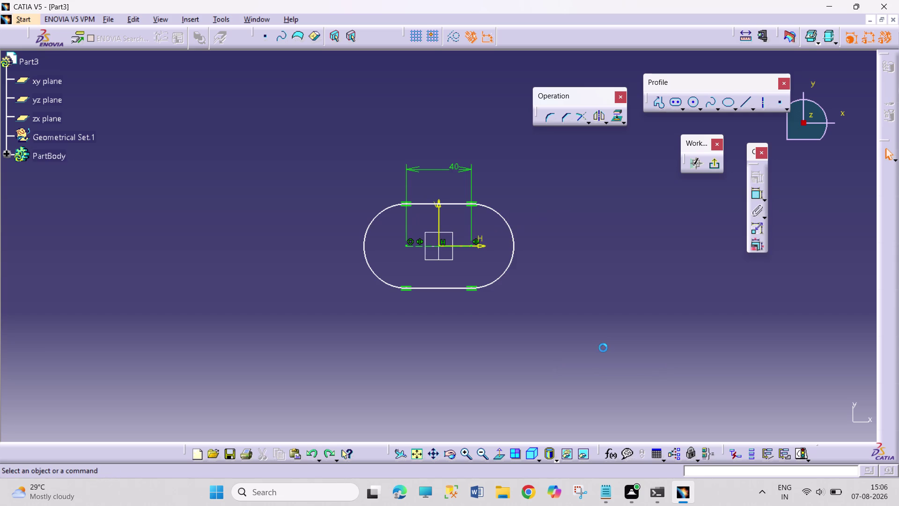
key(ctrl+z)
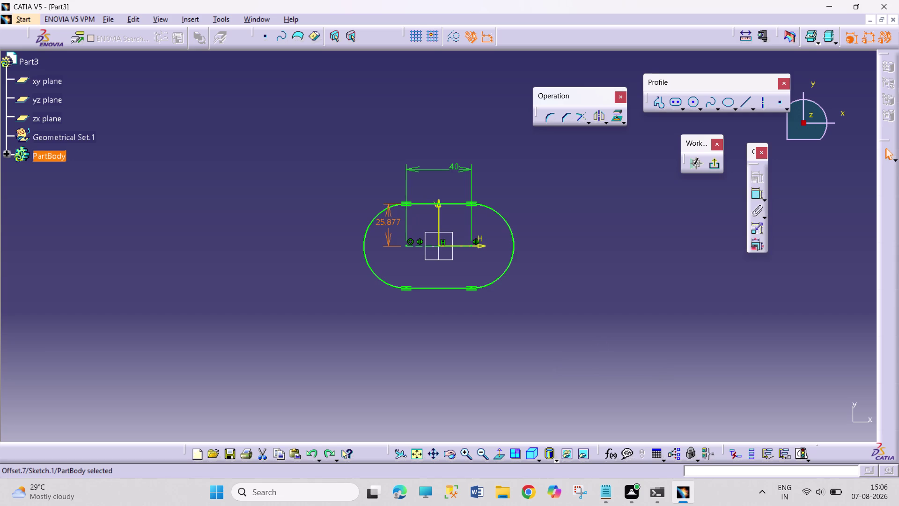
Change the 25.877 mm half-width dimension to 25 mm.
double_click(394, 224)
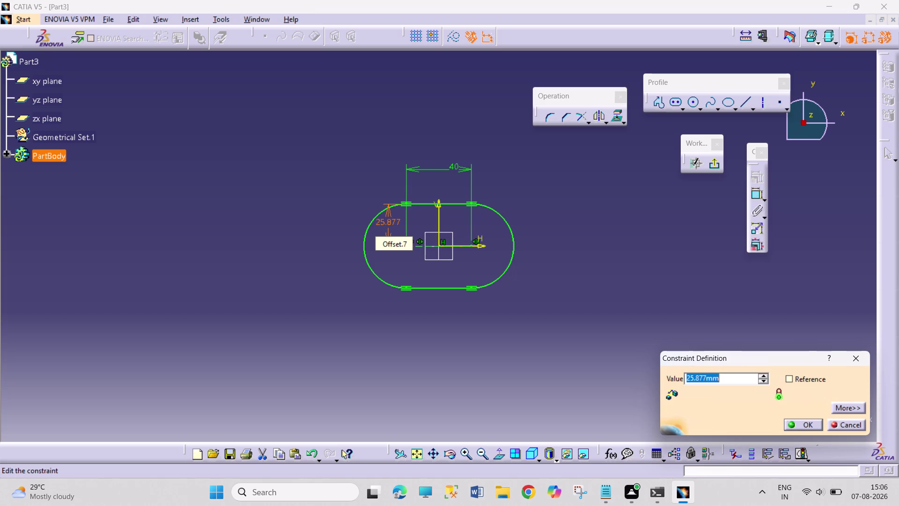
text(2)
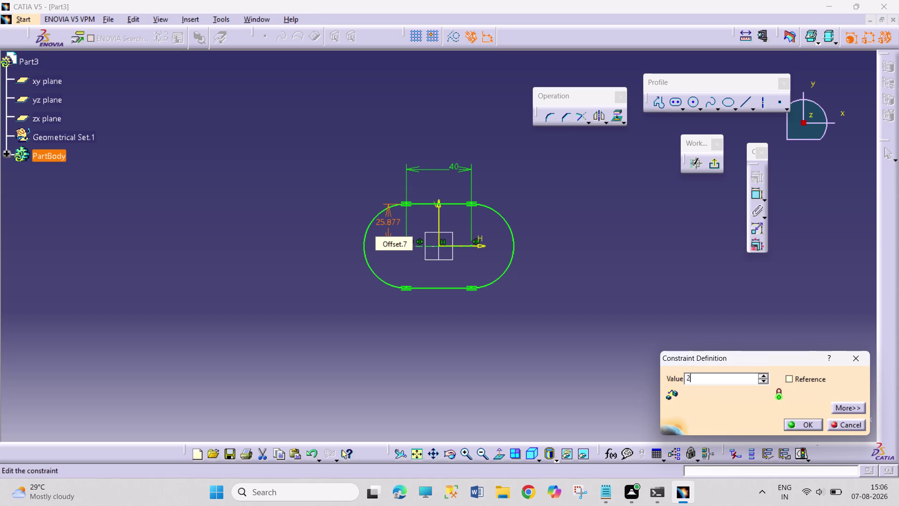
text(5)
key(Return)
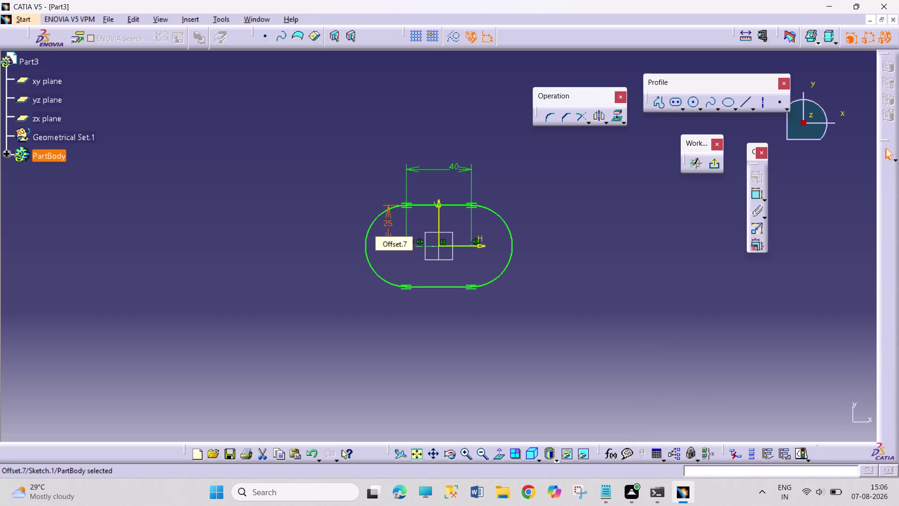
click(586, 184)
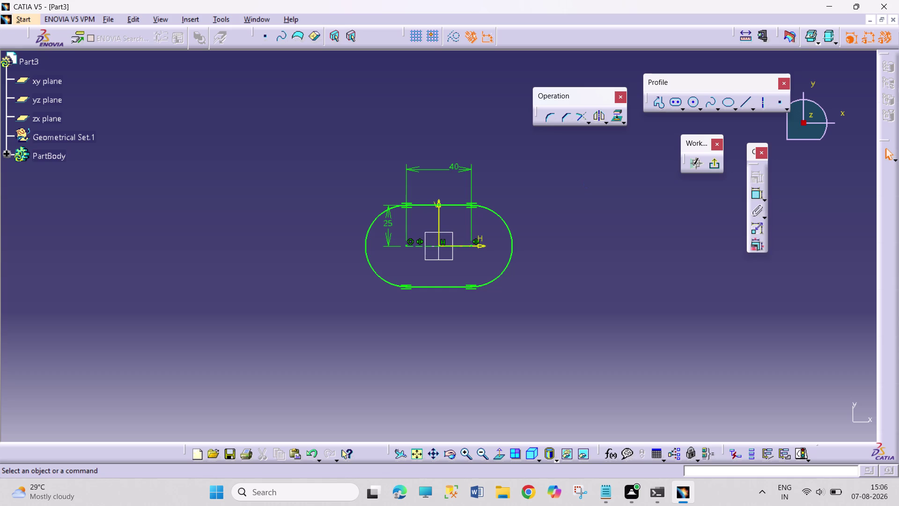
click(675, 107)
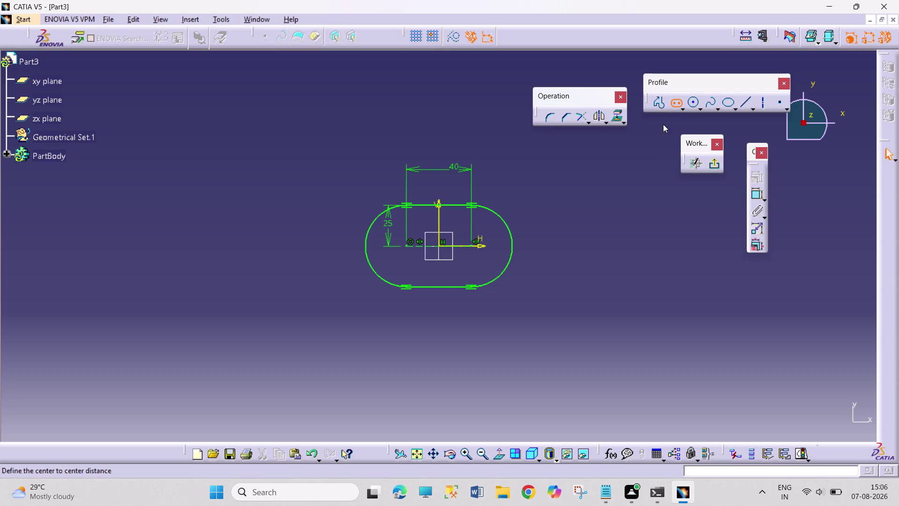
Sketch a larger elongated slot around the inner one, dimensioning its half-width at 62.867 mm.
click(407, 246)
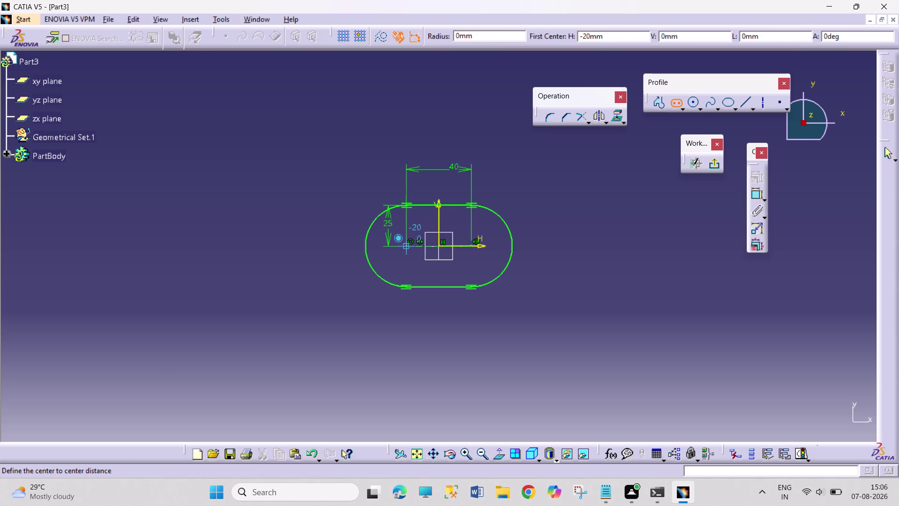
click(483, 245)
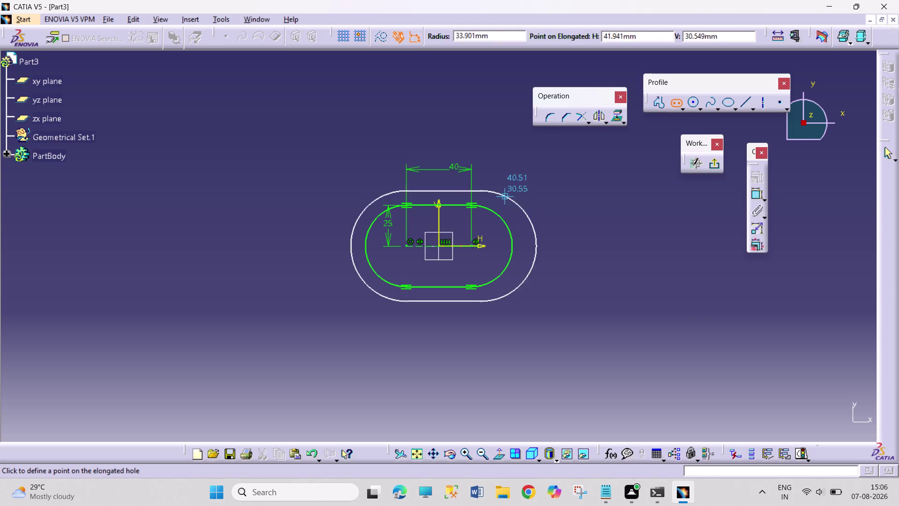
click(517, 150)
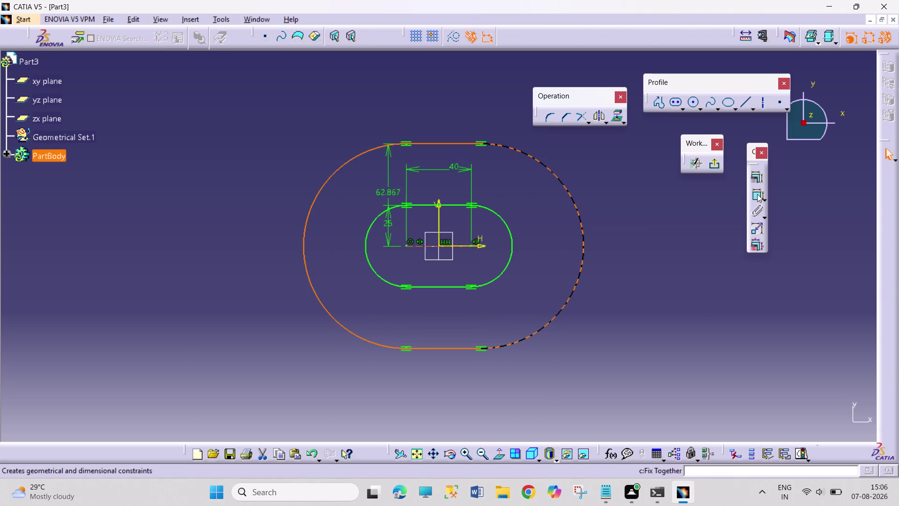
click(681, 262)
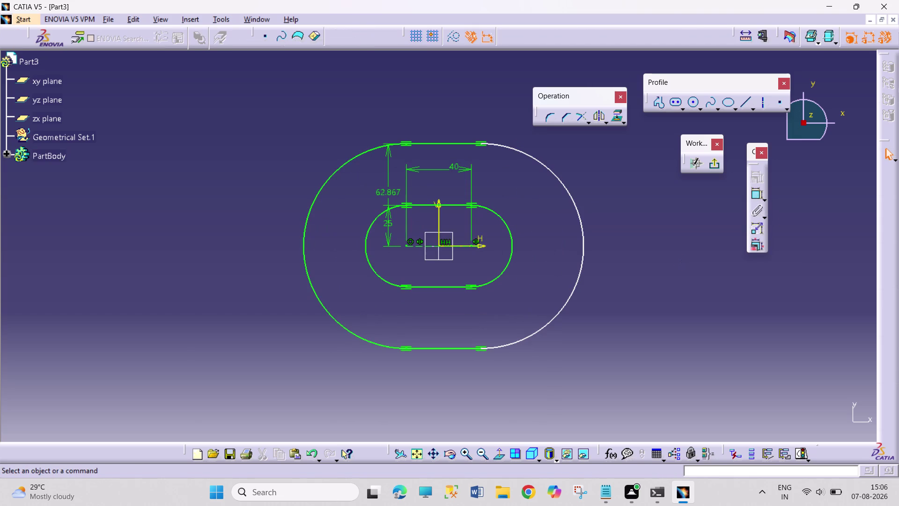
double_click(391, 192)
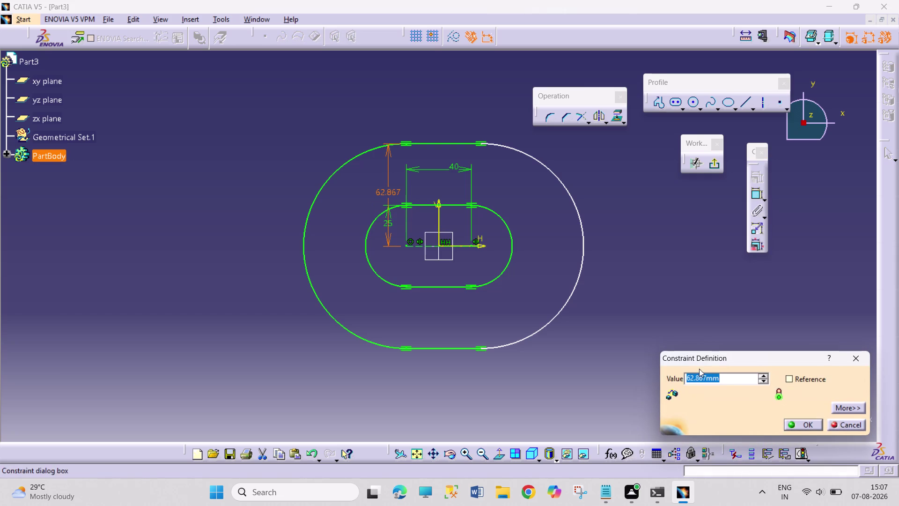
click(844, 426)
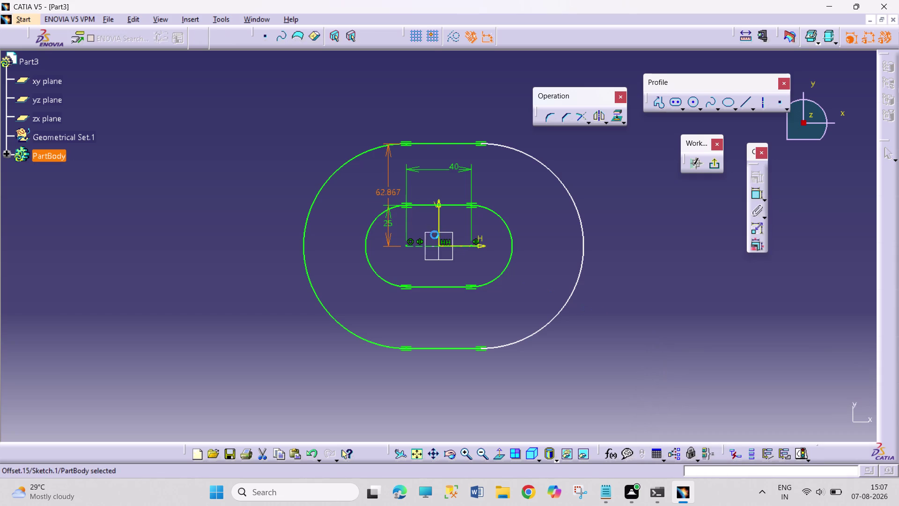
Move the 62.867 dimension to the left of the sketch.
drag(397, 194, 361, 202)
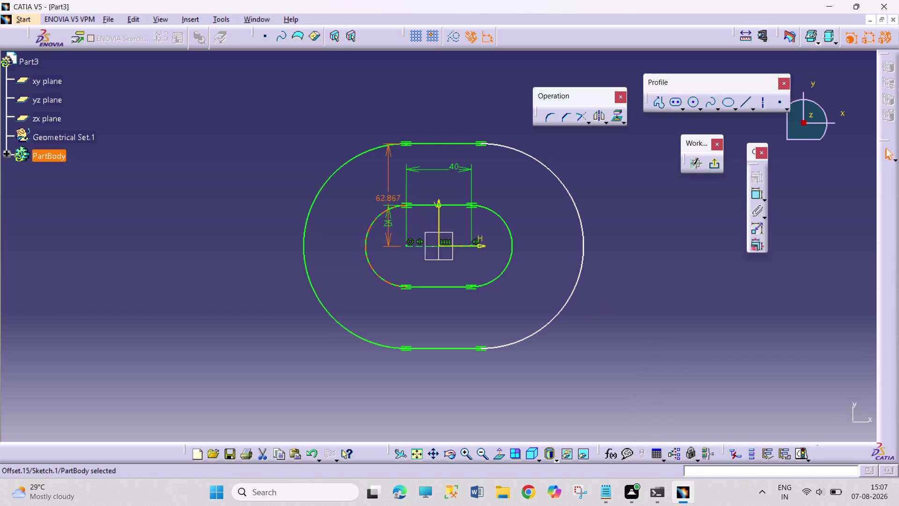
drag(388, 237, 233, 237)
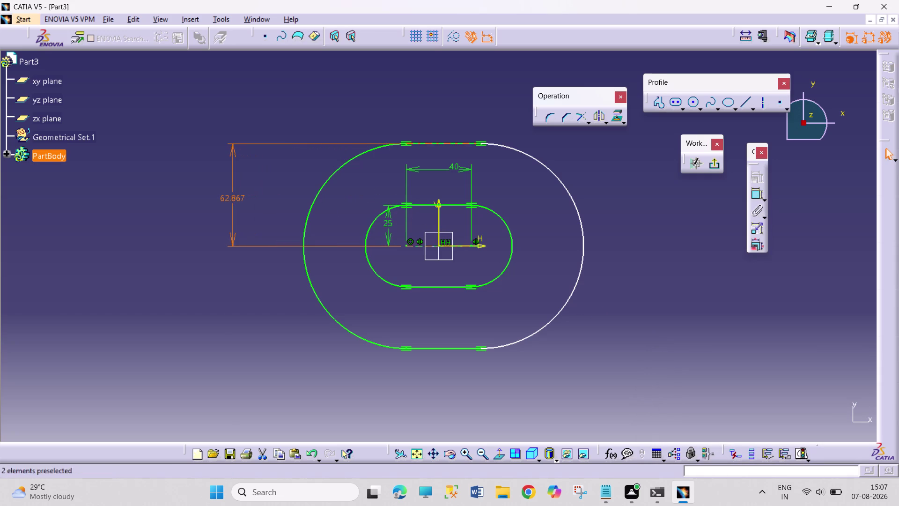
double_click(240, 199)
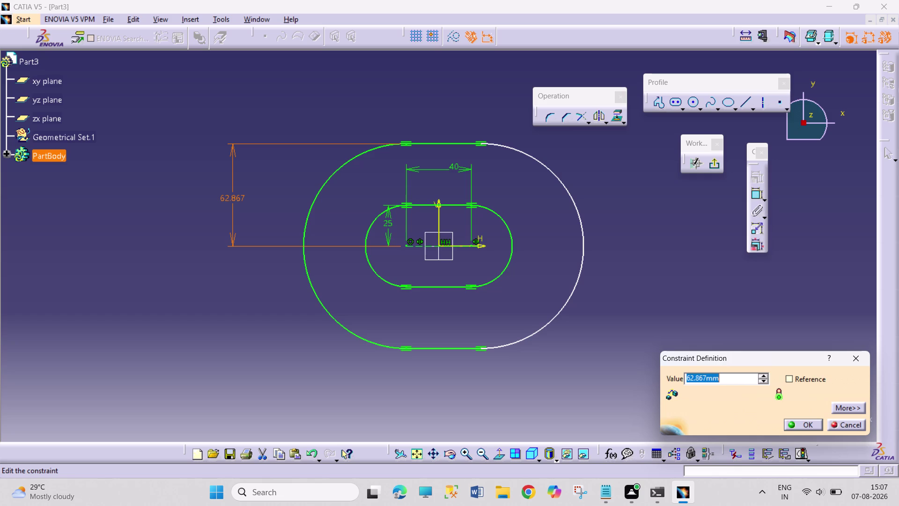
Change the inner slot's 25 mm dimension to 12.5 mm.
double_click(386, 223)
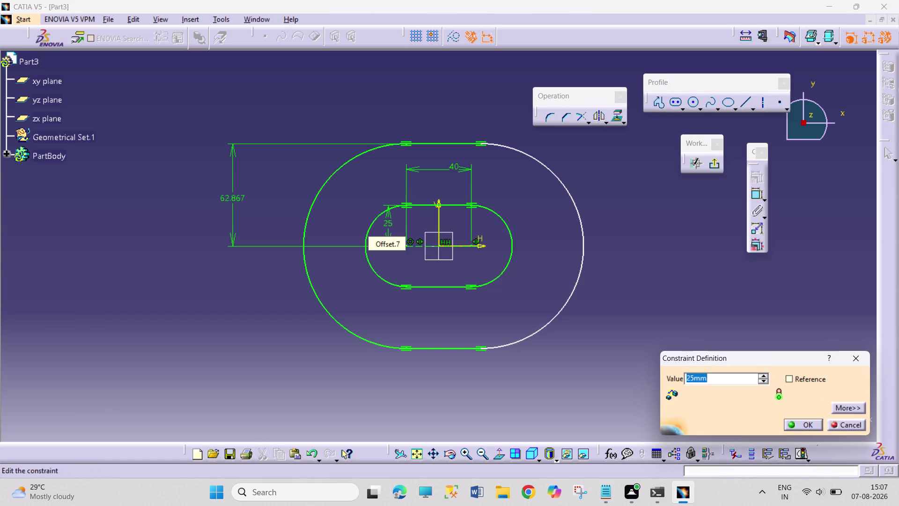
text(12.5)
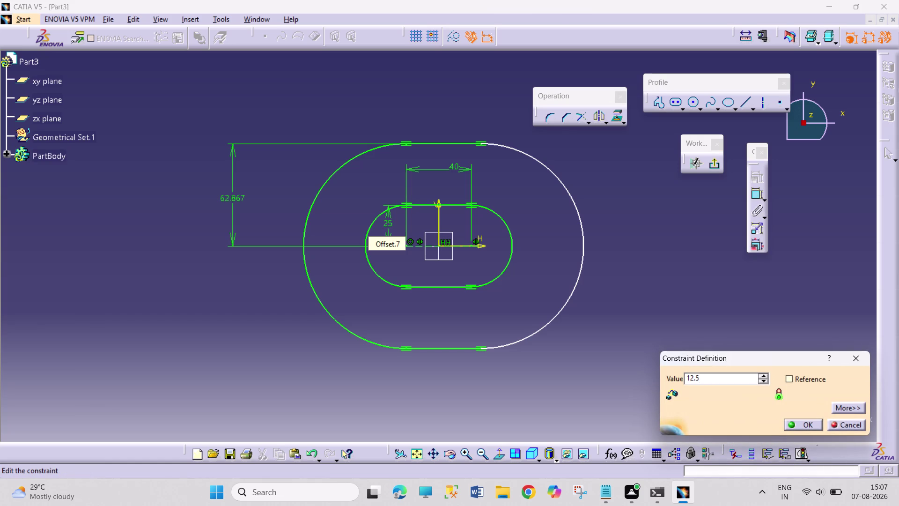
key(Return)
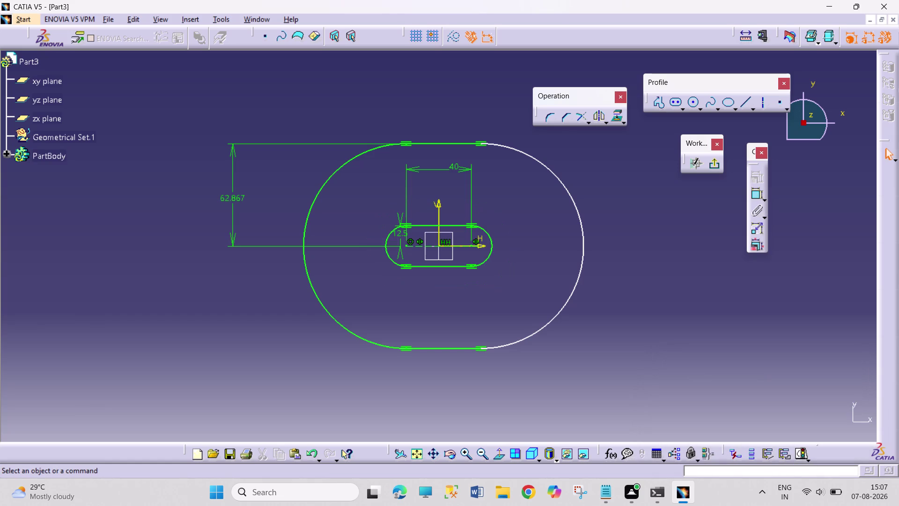
double_click(236, 197)
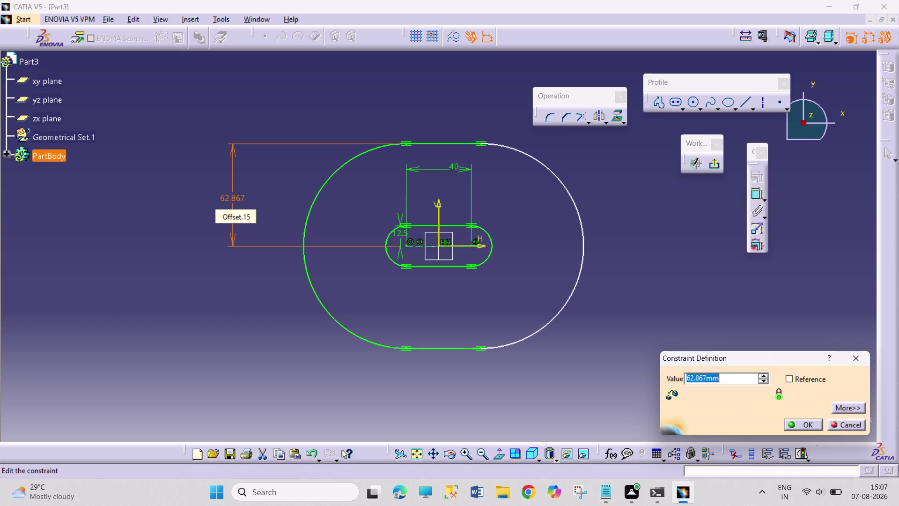
Set the outer slot offset to 20 mm and add a radius dimension to its right arc.
text(20)
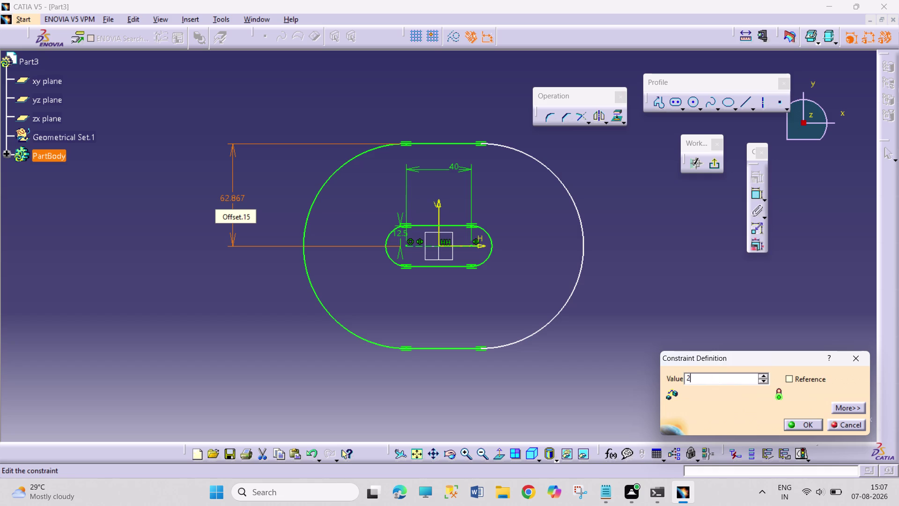
key(Return)
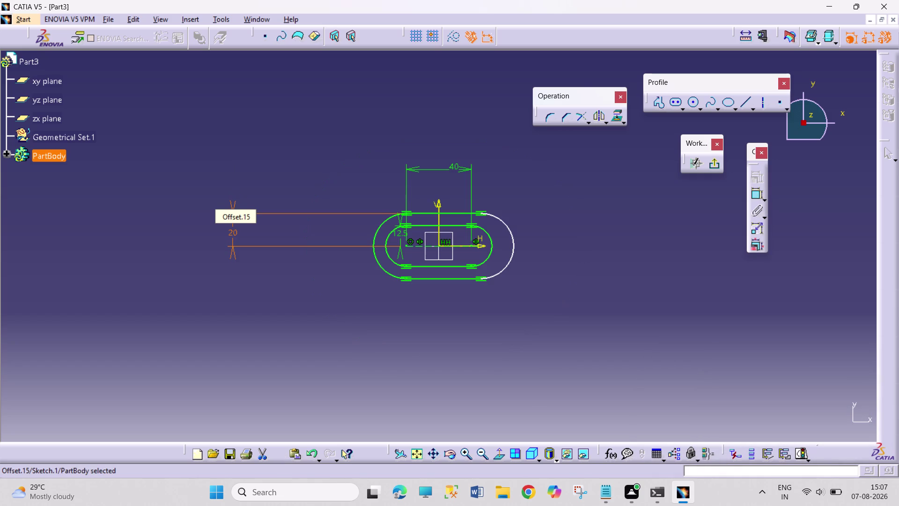
click(758, 193)
click(514, 248)
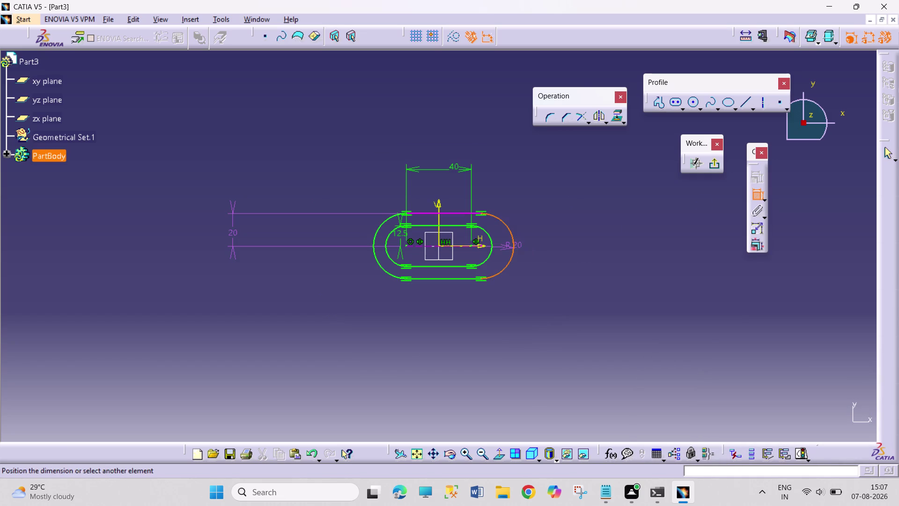
click(557, 214)
Delete the right-arc radius dimension and stretch the outer slot's right end outward.
right_click(560, 206)
right_click(555, 213)
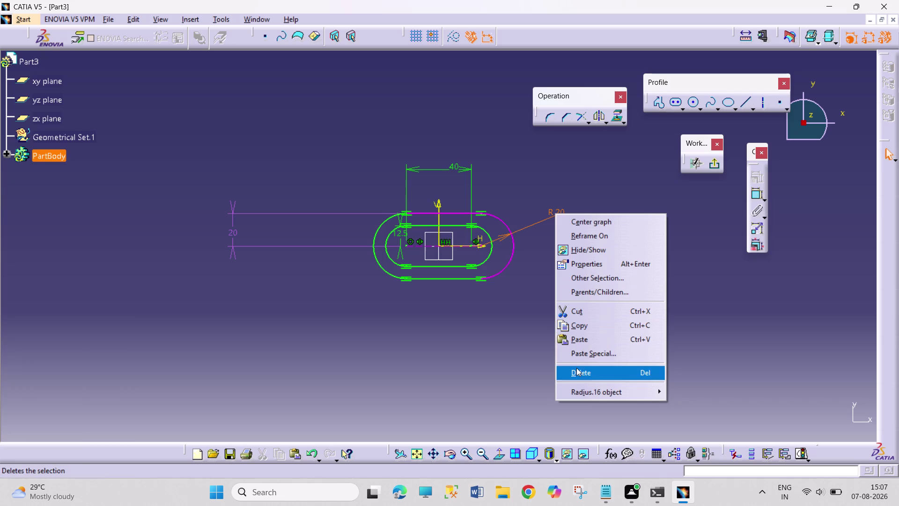
click(578, 369)
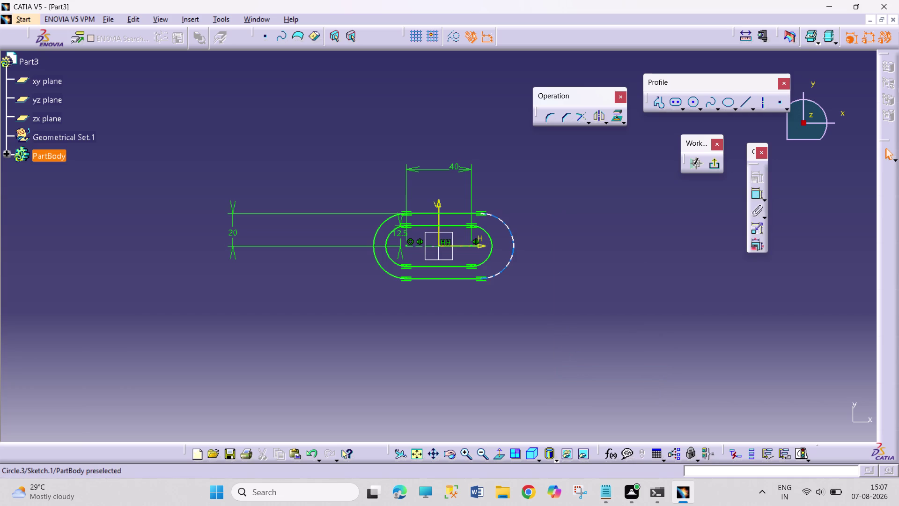
drag(511, 250, 579, 248)
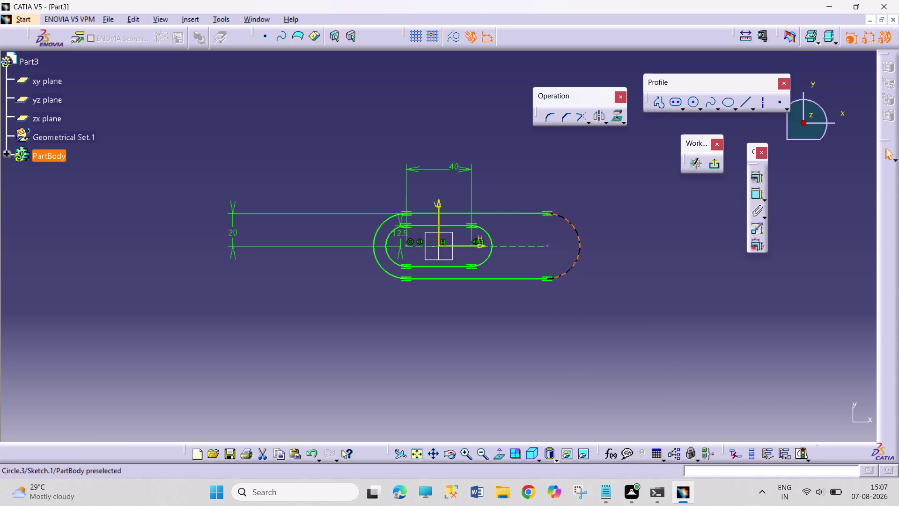
drag(579, 248, 577, 248)
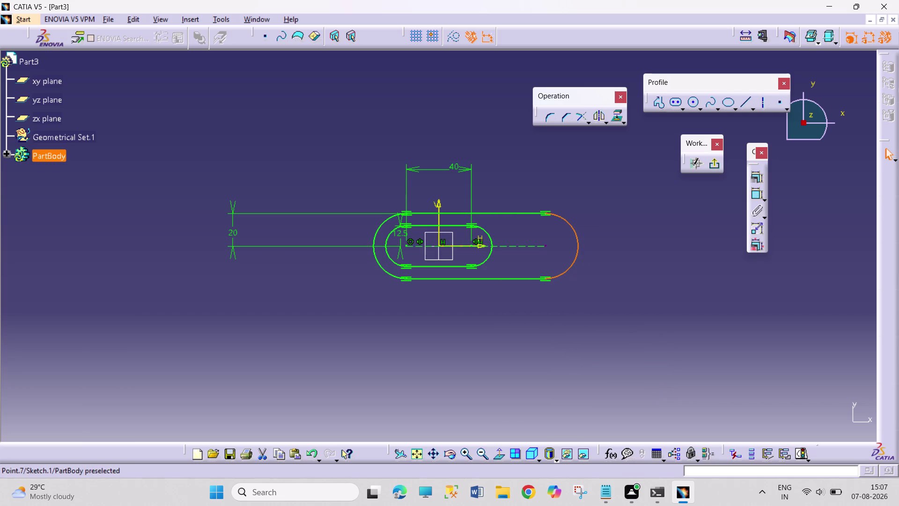
Select the right arc's centre point and a second element for a constraint.
click(547, 246)
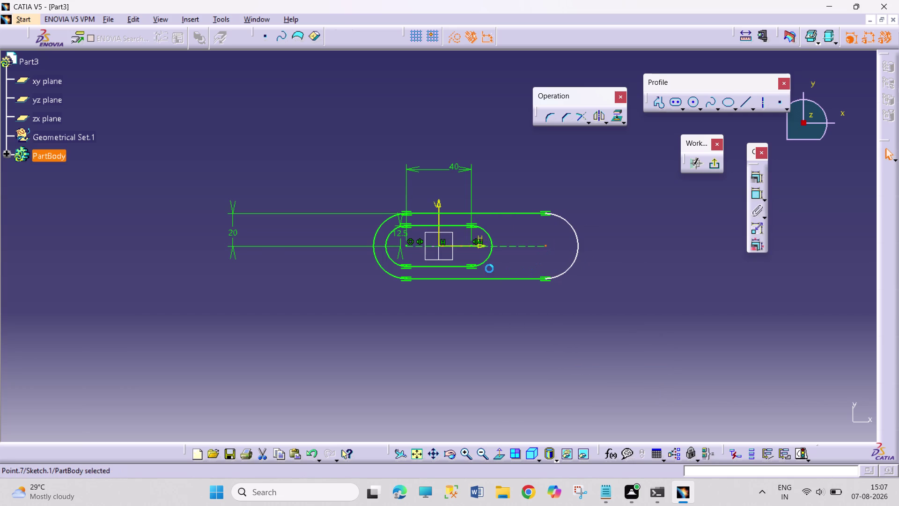
click(473, 245)
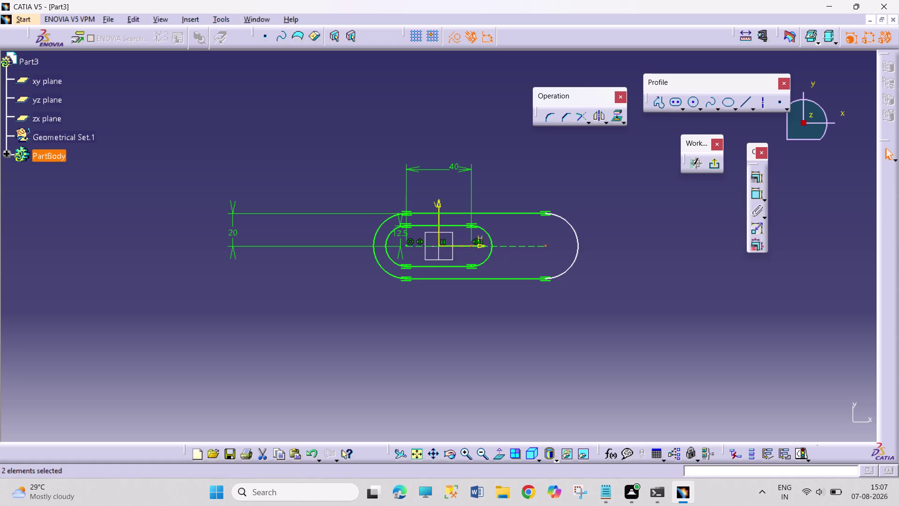
click(758, 181)
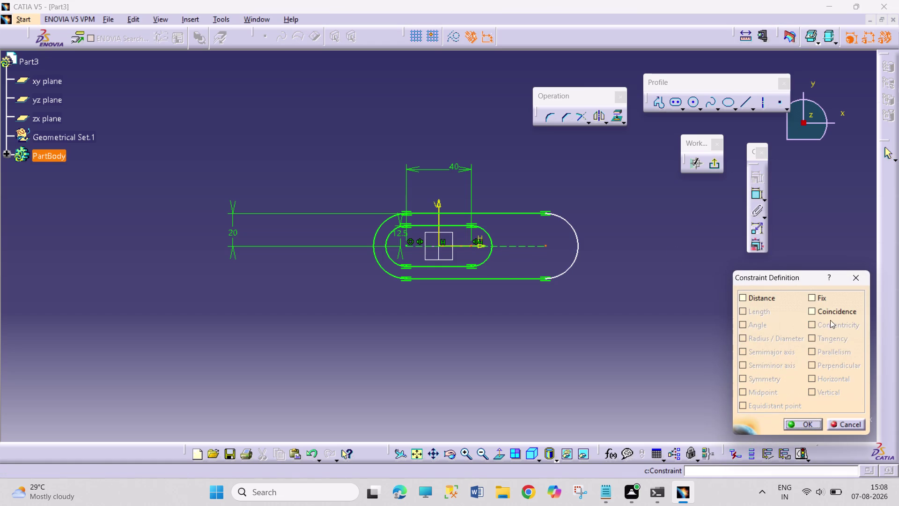
Apply a Coincidence constraint to the two selected elements and exit the sketch.
click(826, 310)
click(811, 427)
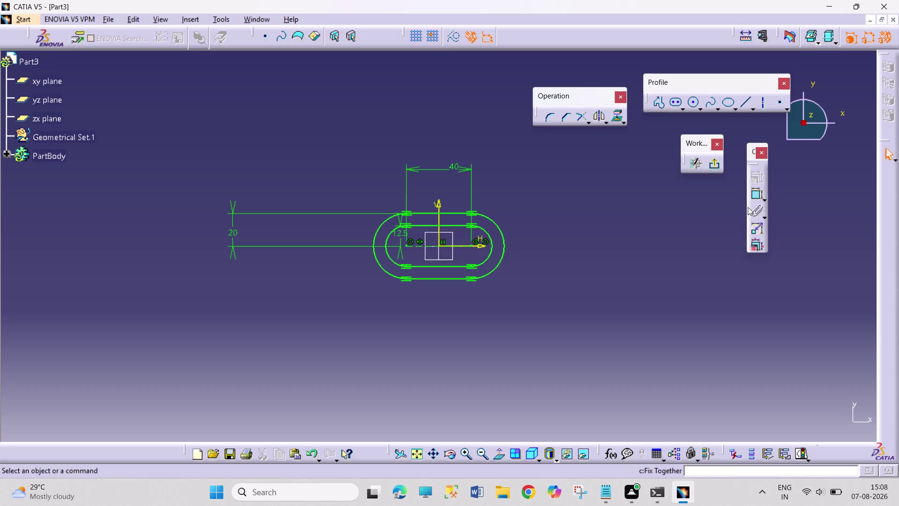
click(716, 165)
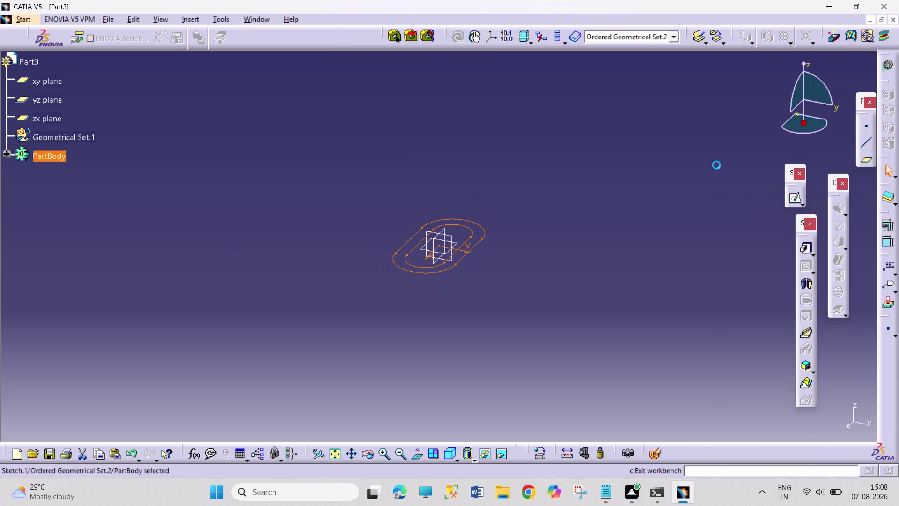
Pad the double-slot sketch into a solid, past the body warning, typing 60 as the length.
click(808, 253)
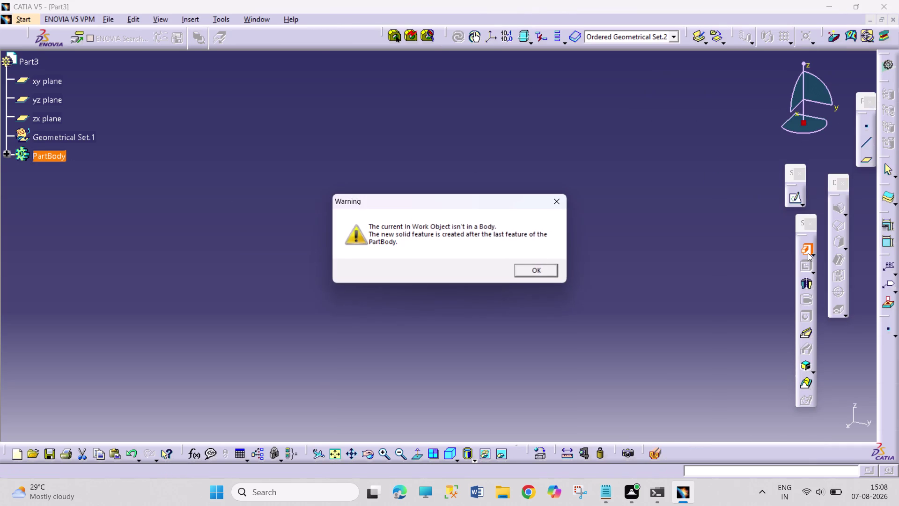
click(552, 266)
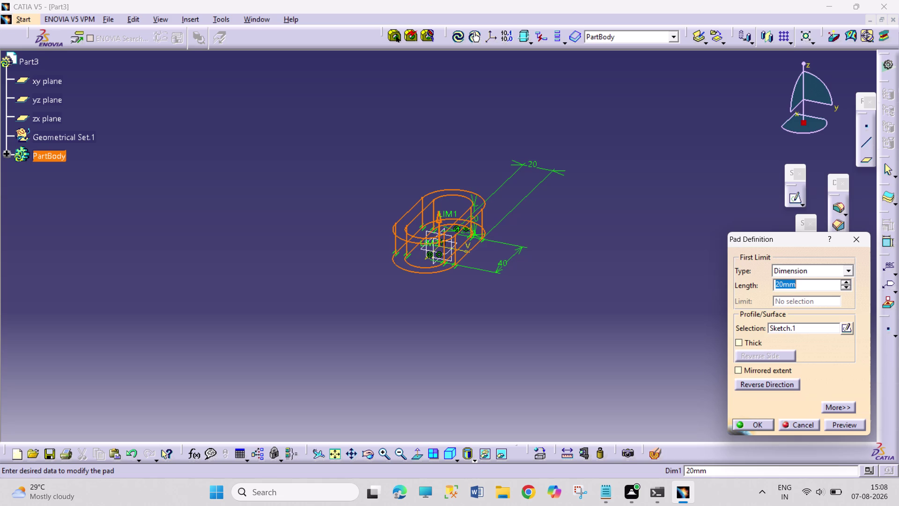
text(6)
text(0)
key(Return)
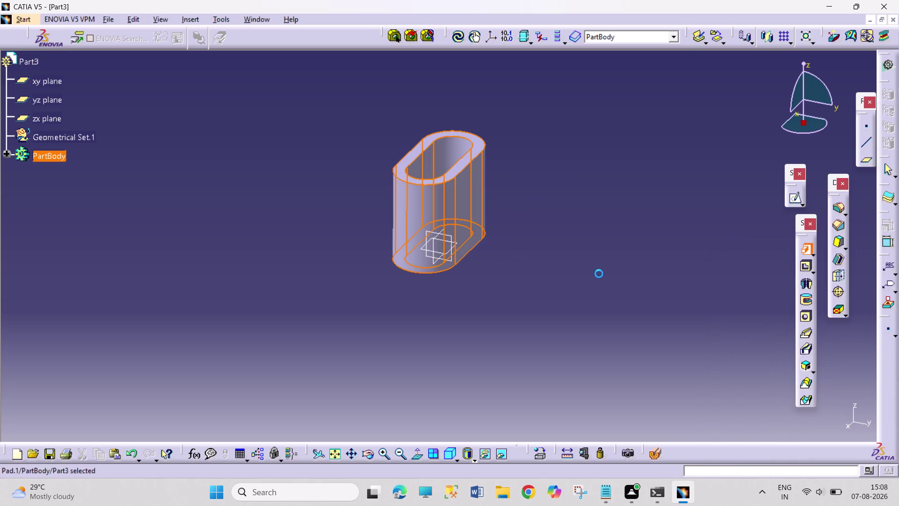
click(527, 258)
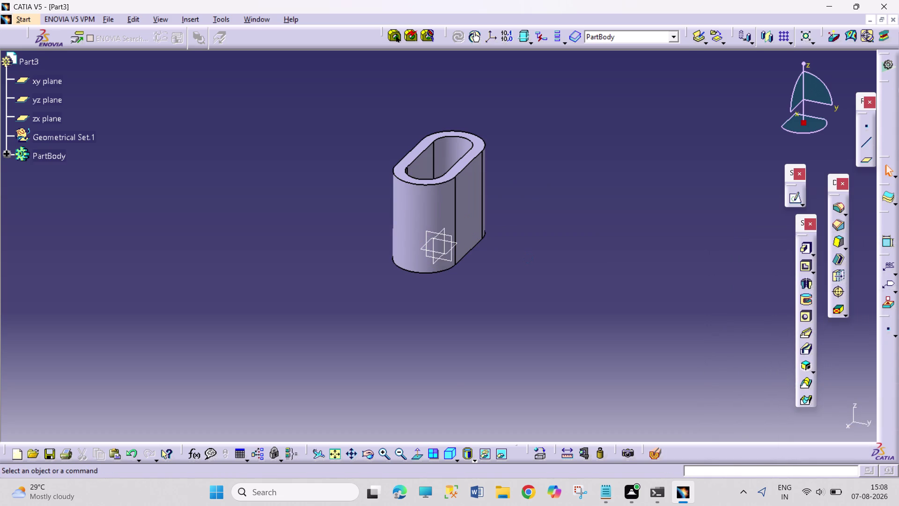